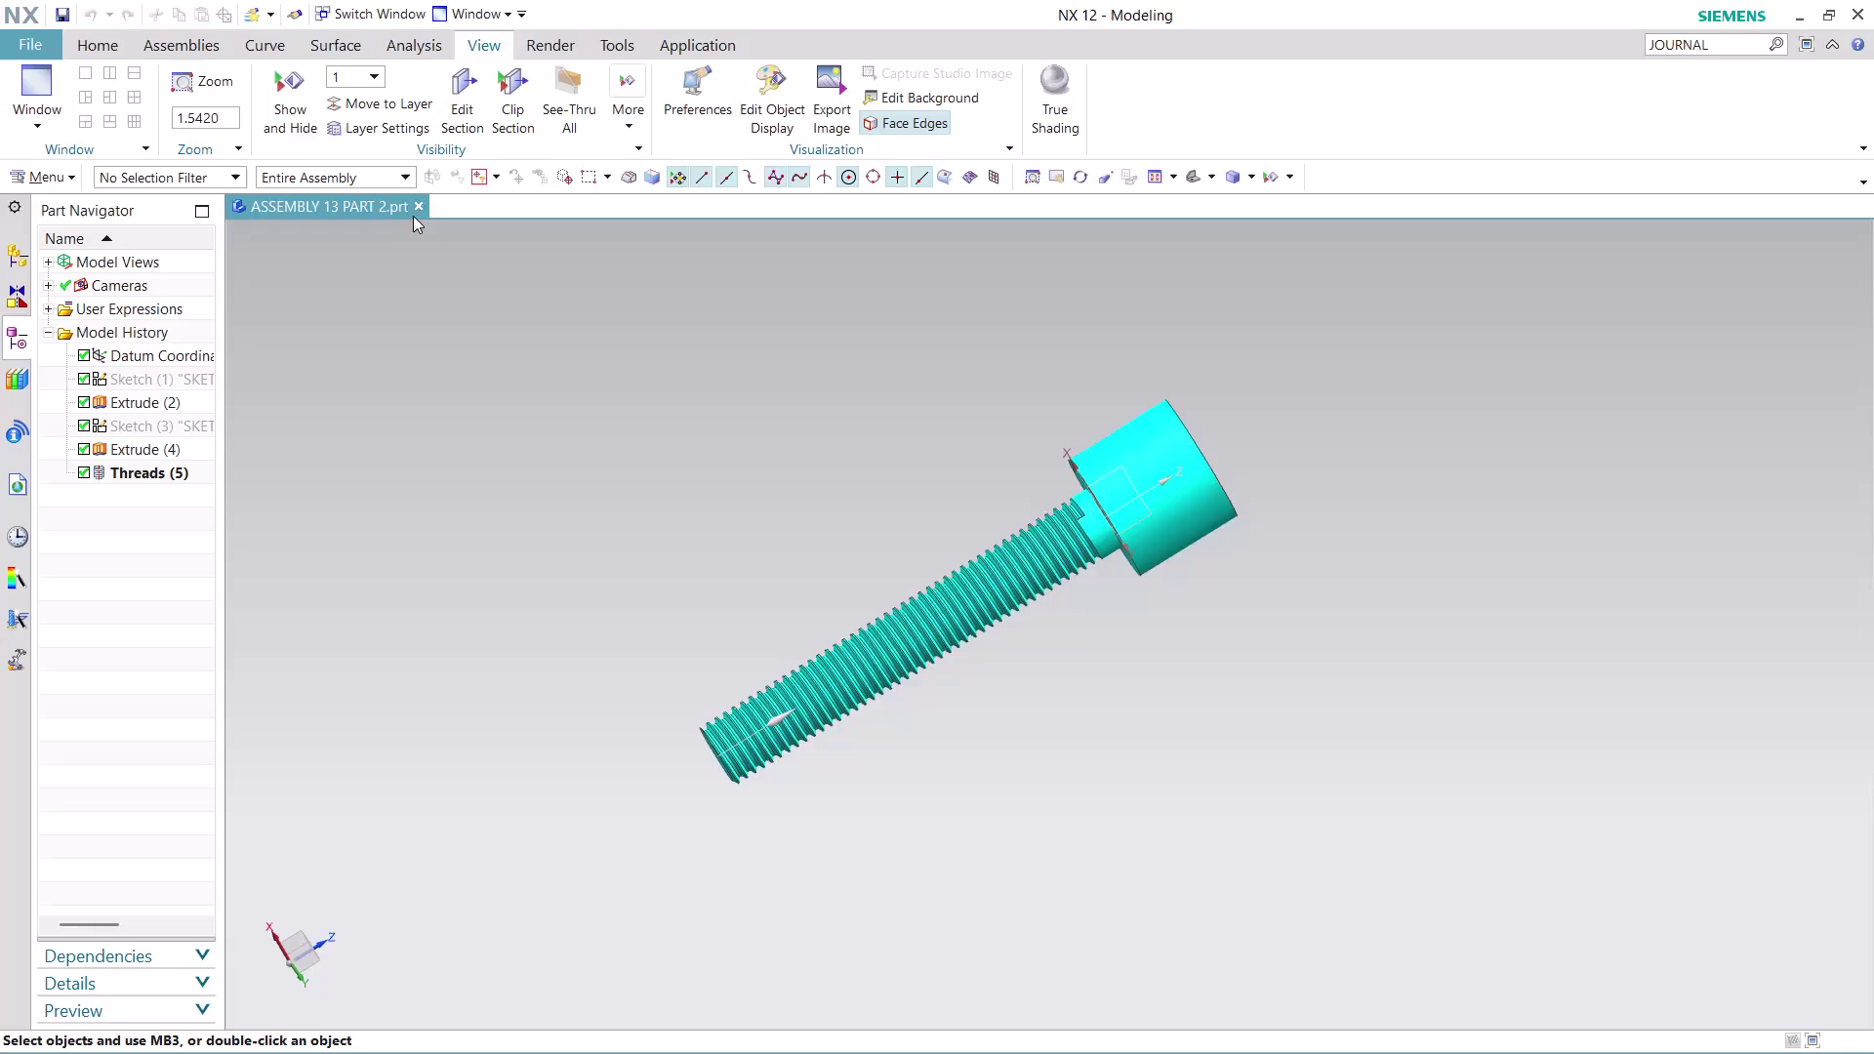
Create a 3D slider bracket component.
Close the ASSEMBLY 13 PART 2 tab and search the Command Finder for JOURNAL commands.
click(418, 212)
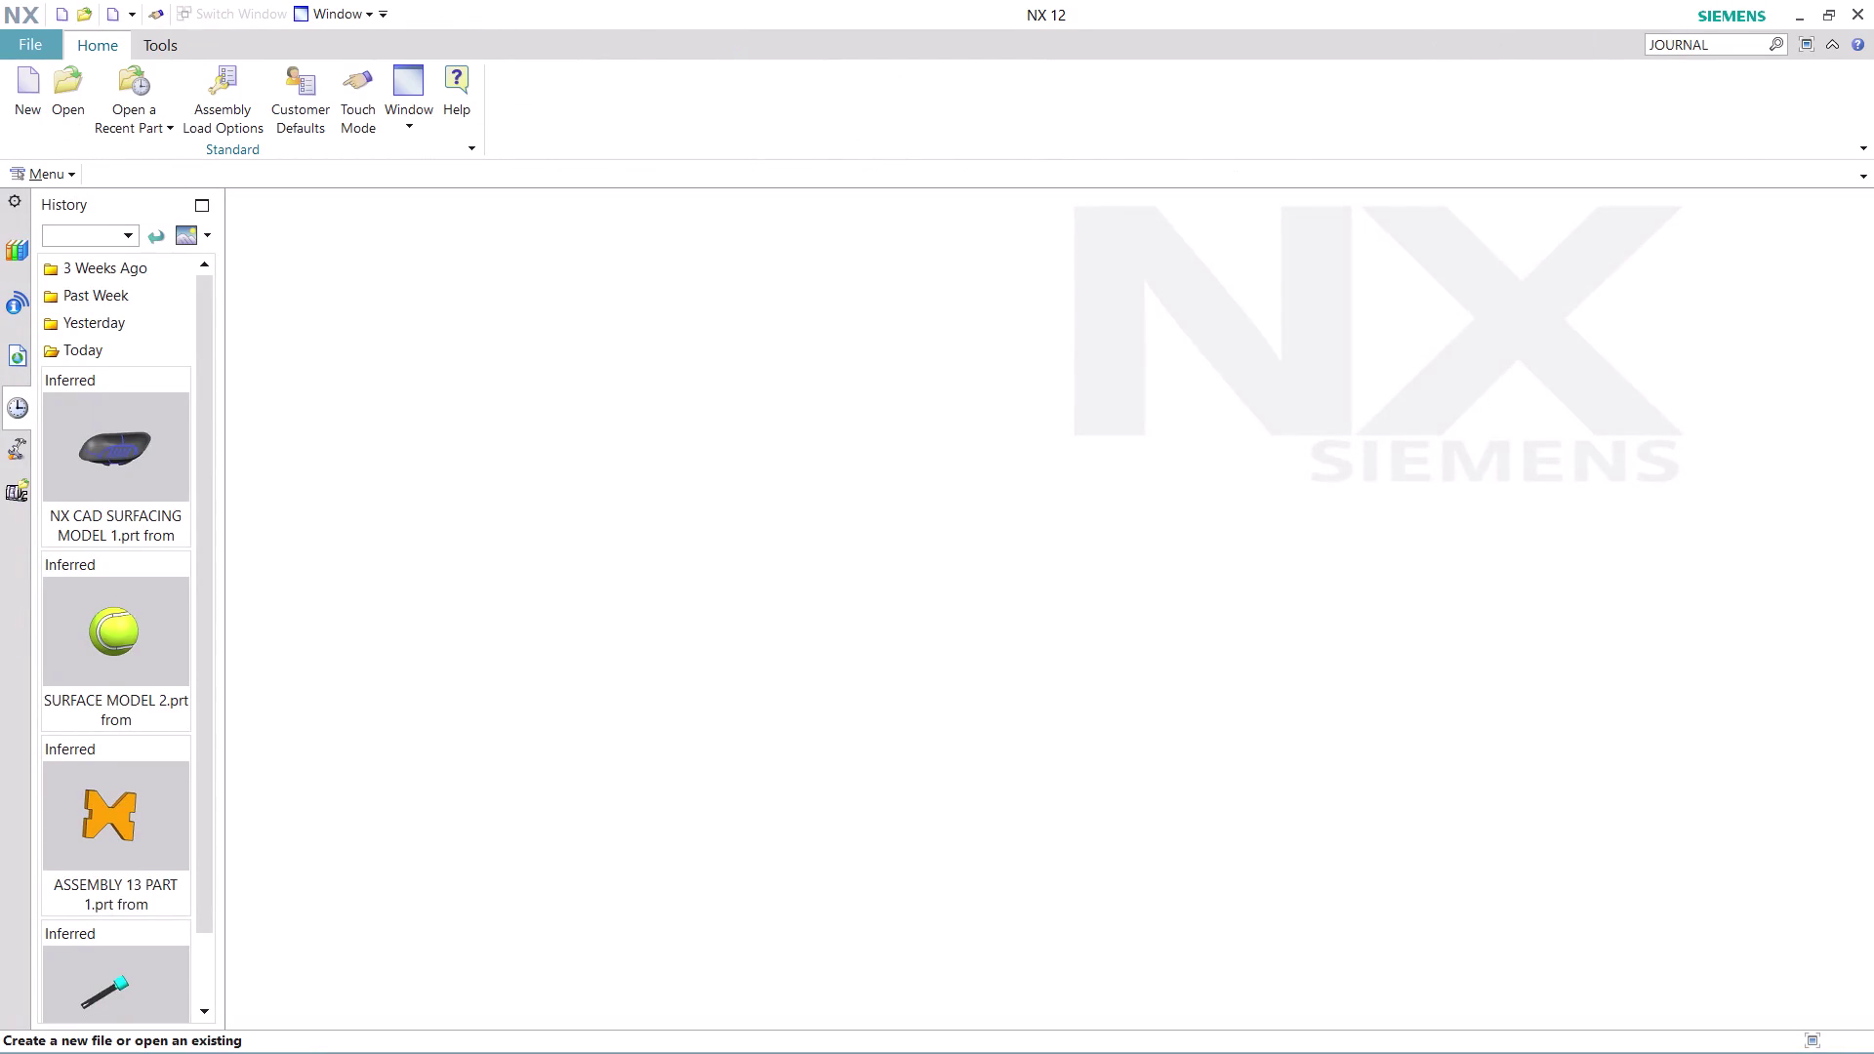
click(1736, 46)
key(Return)
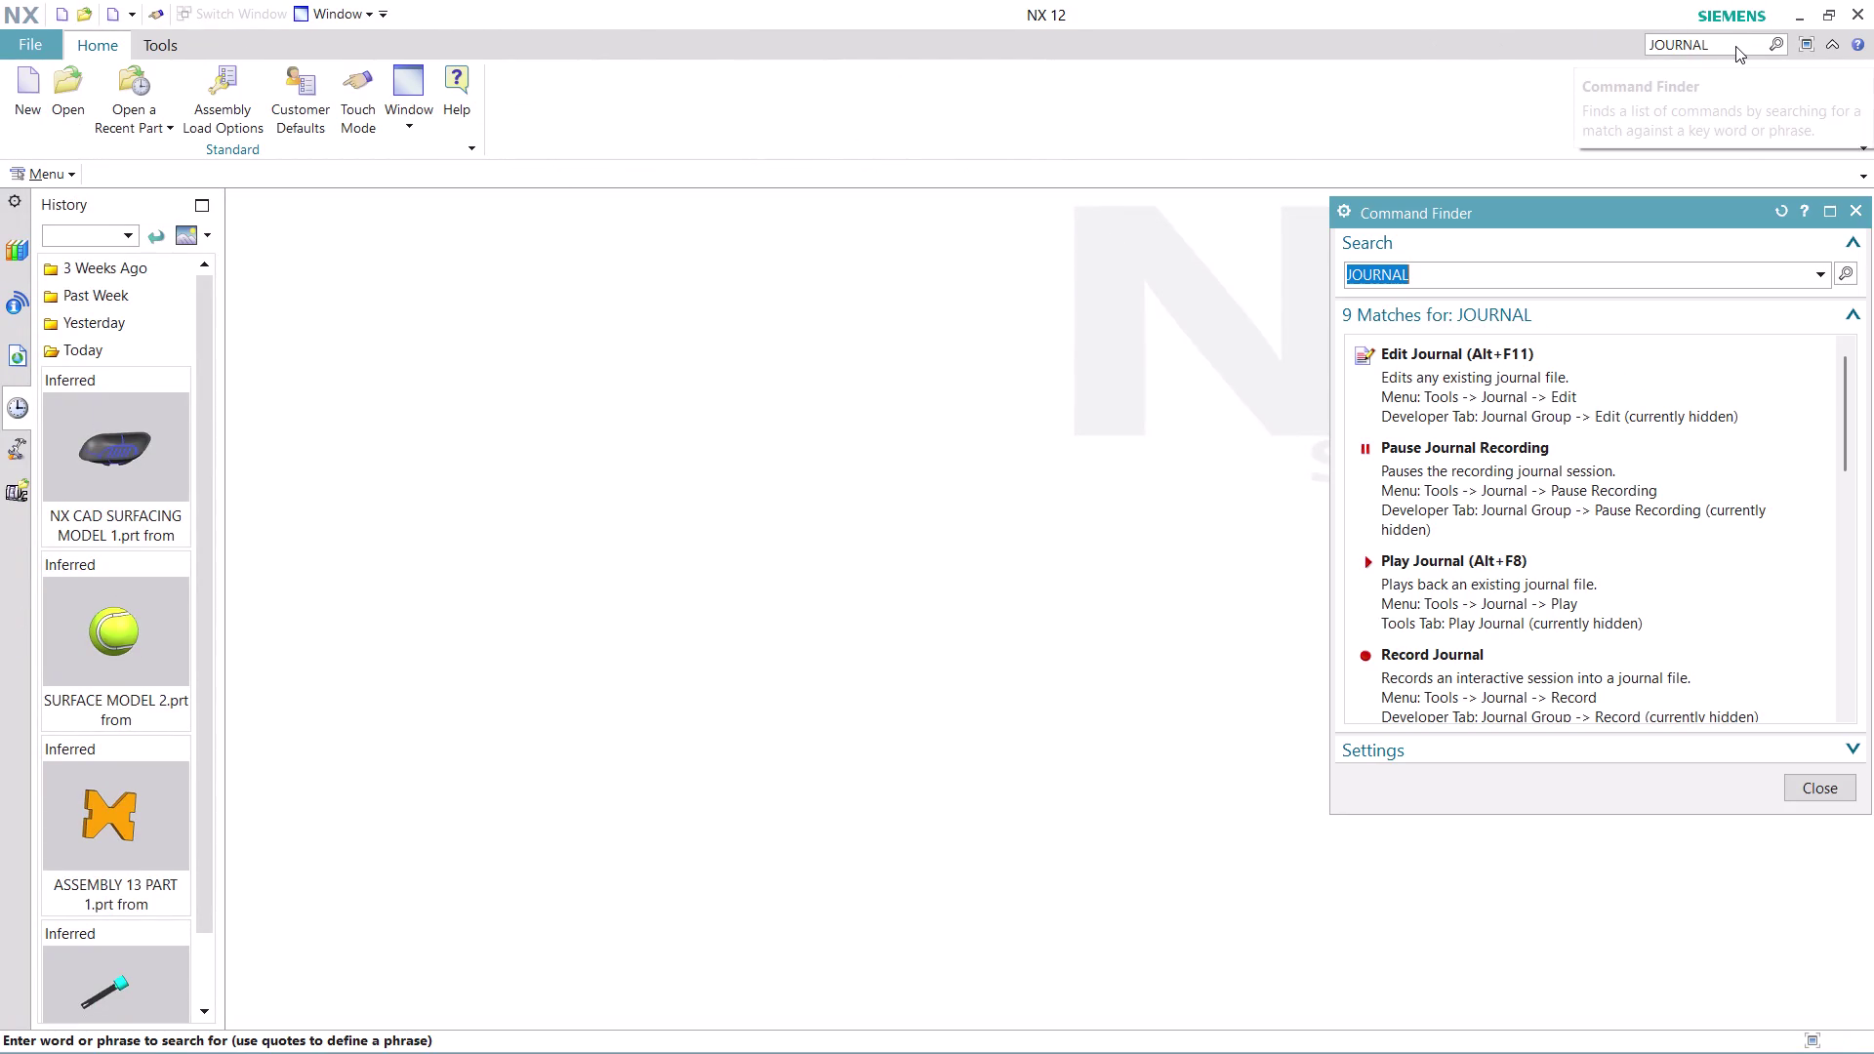
key(ctrl+super+F24)
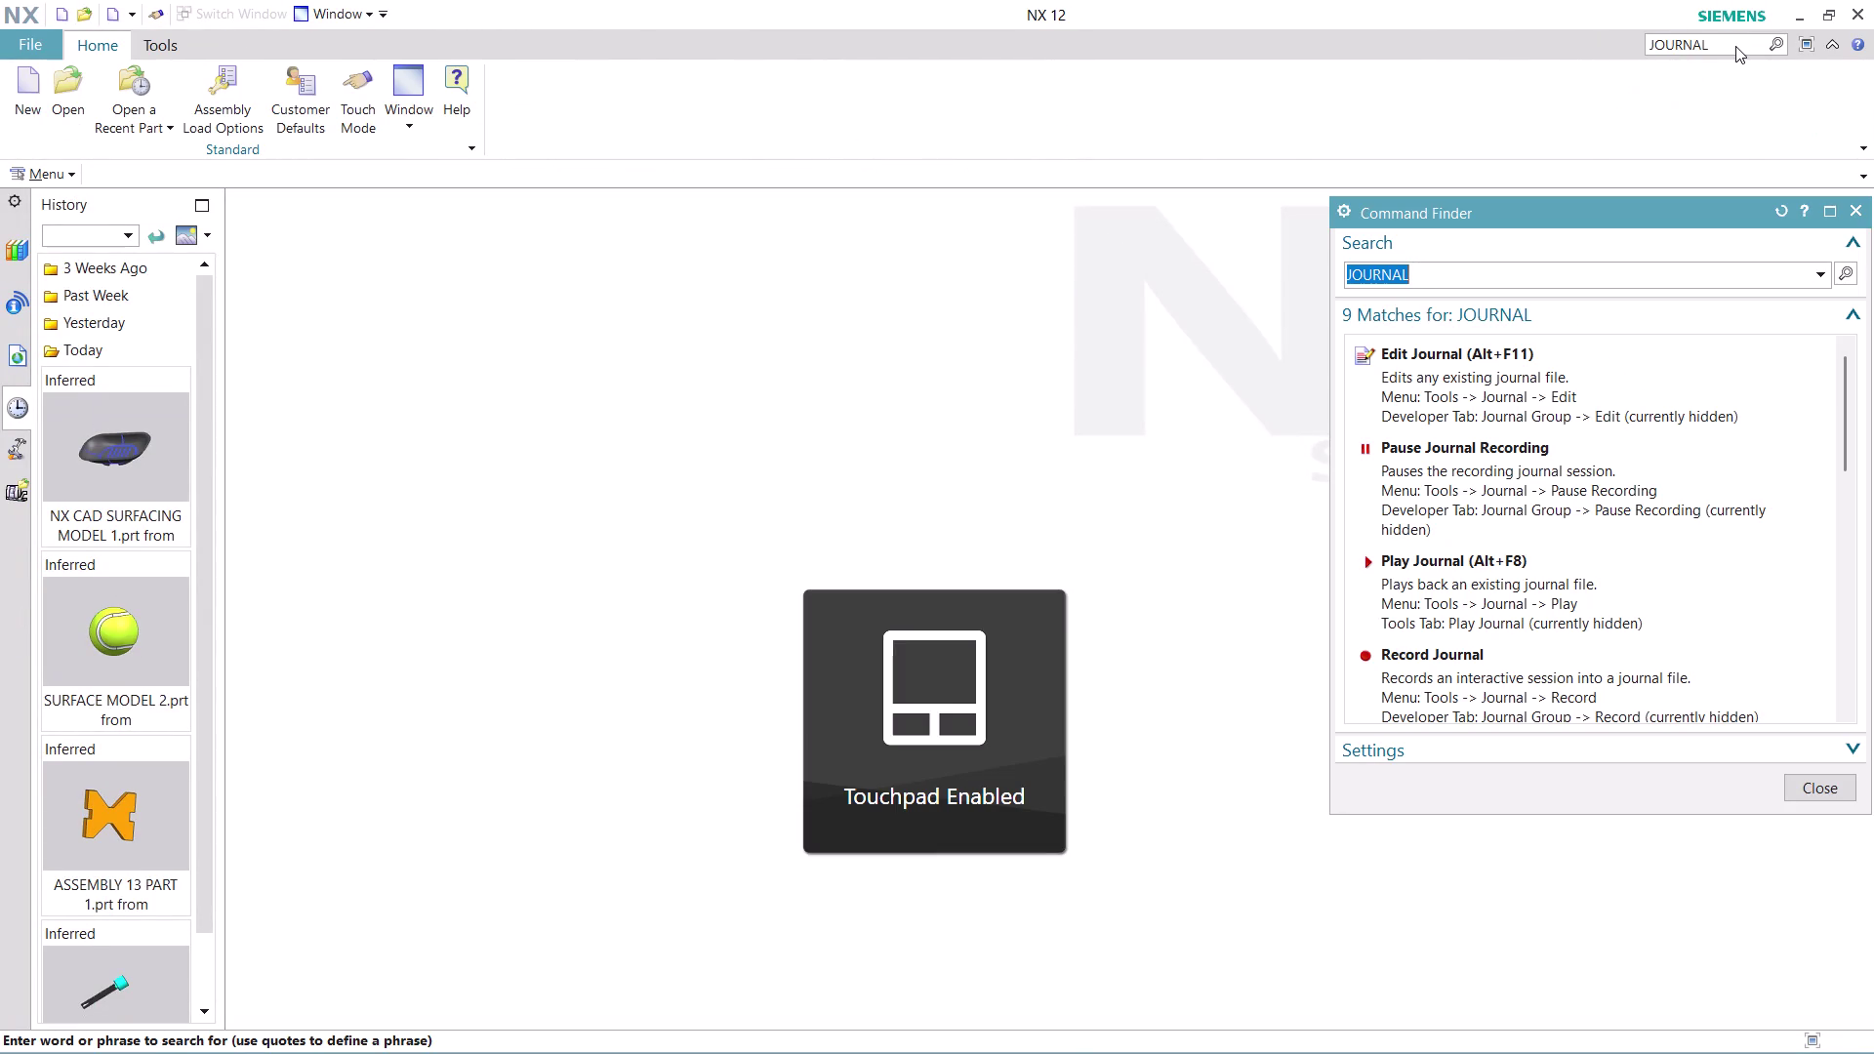
key(ctrl+super+F24)
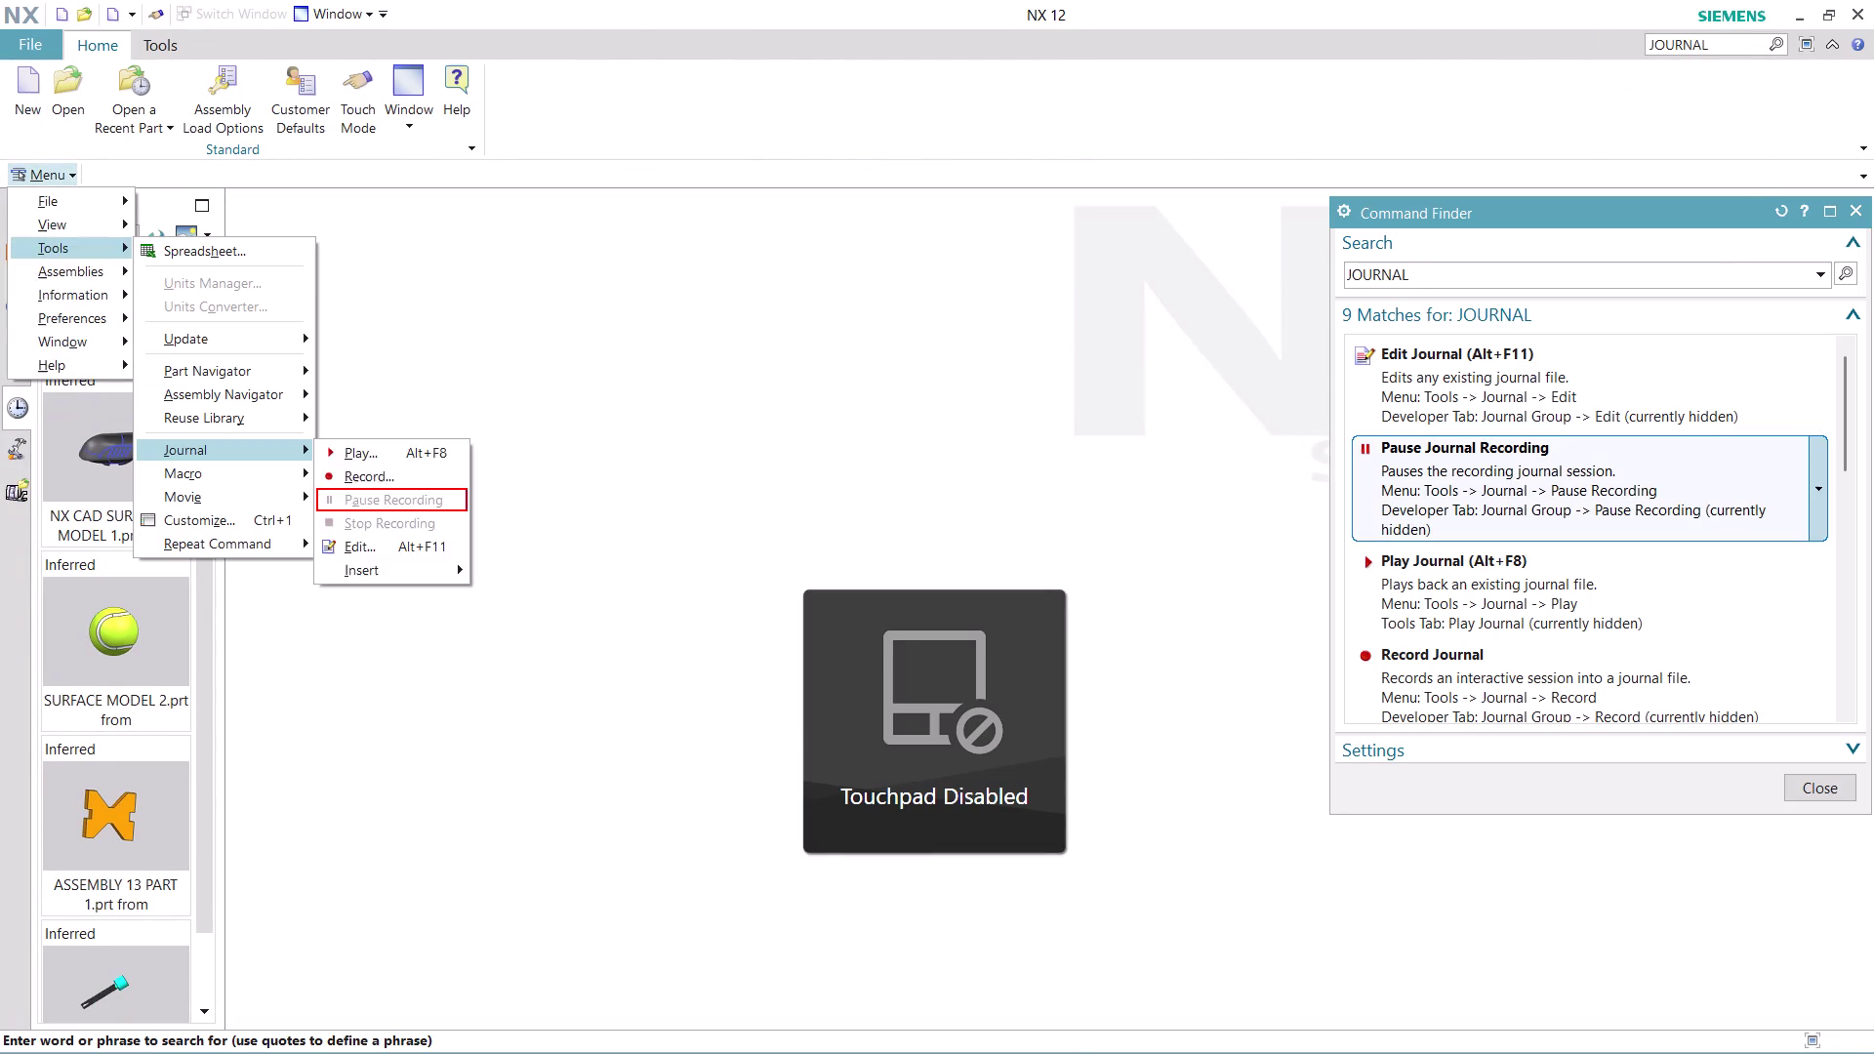
Record a journal named 'ASSEMBLY 13 PART 3' and close the command search results.
click(1483, 666)
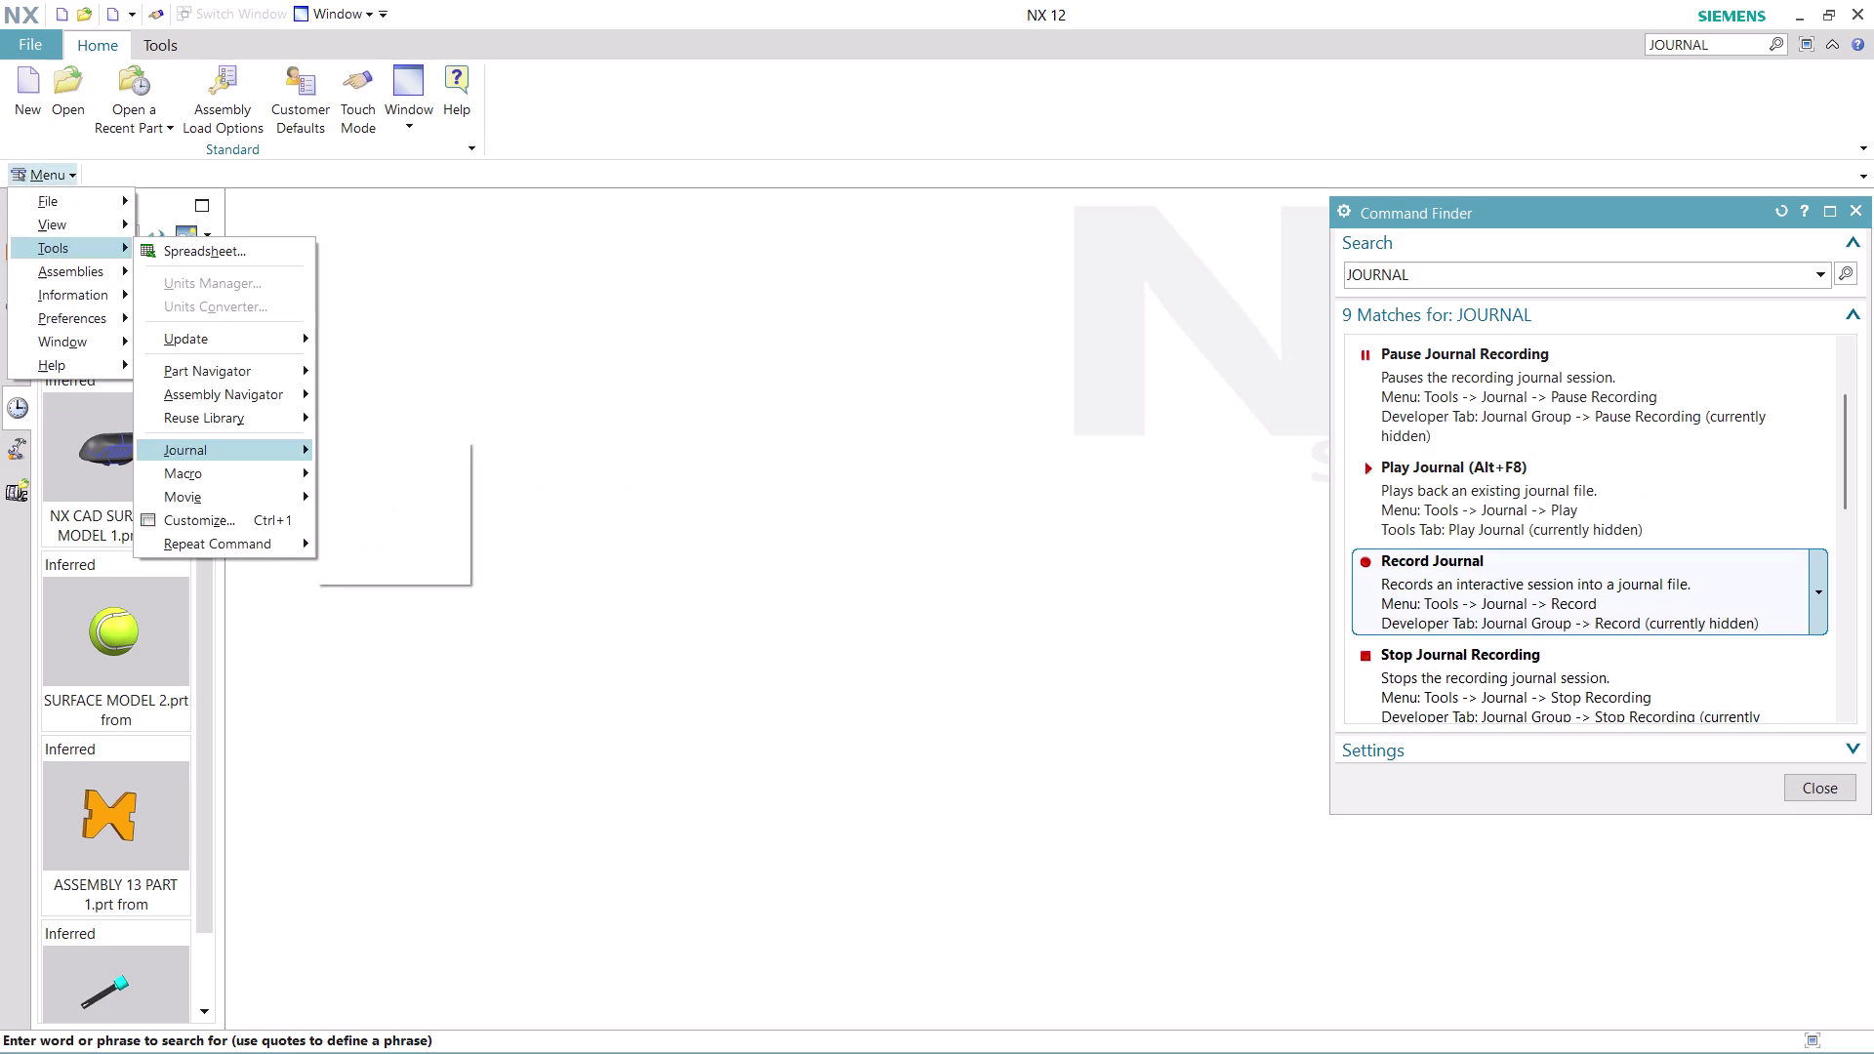
click(1456, 594)
click(1059, 628)
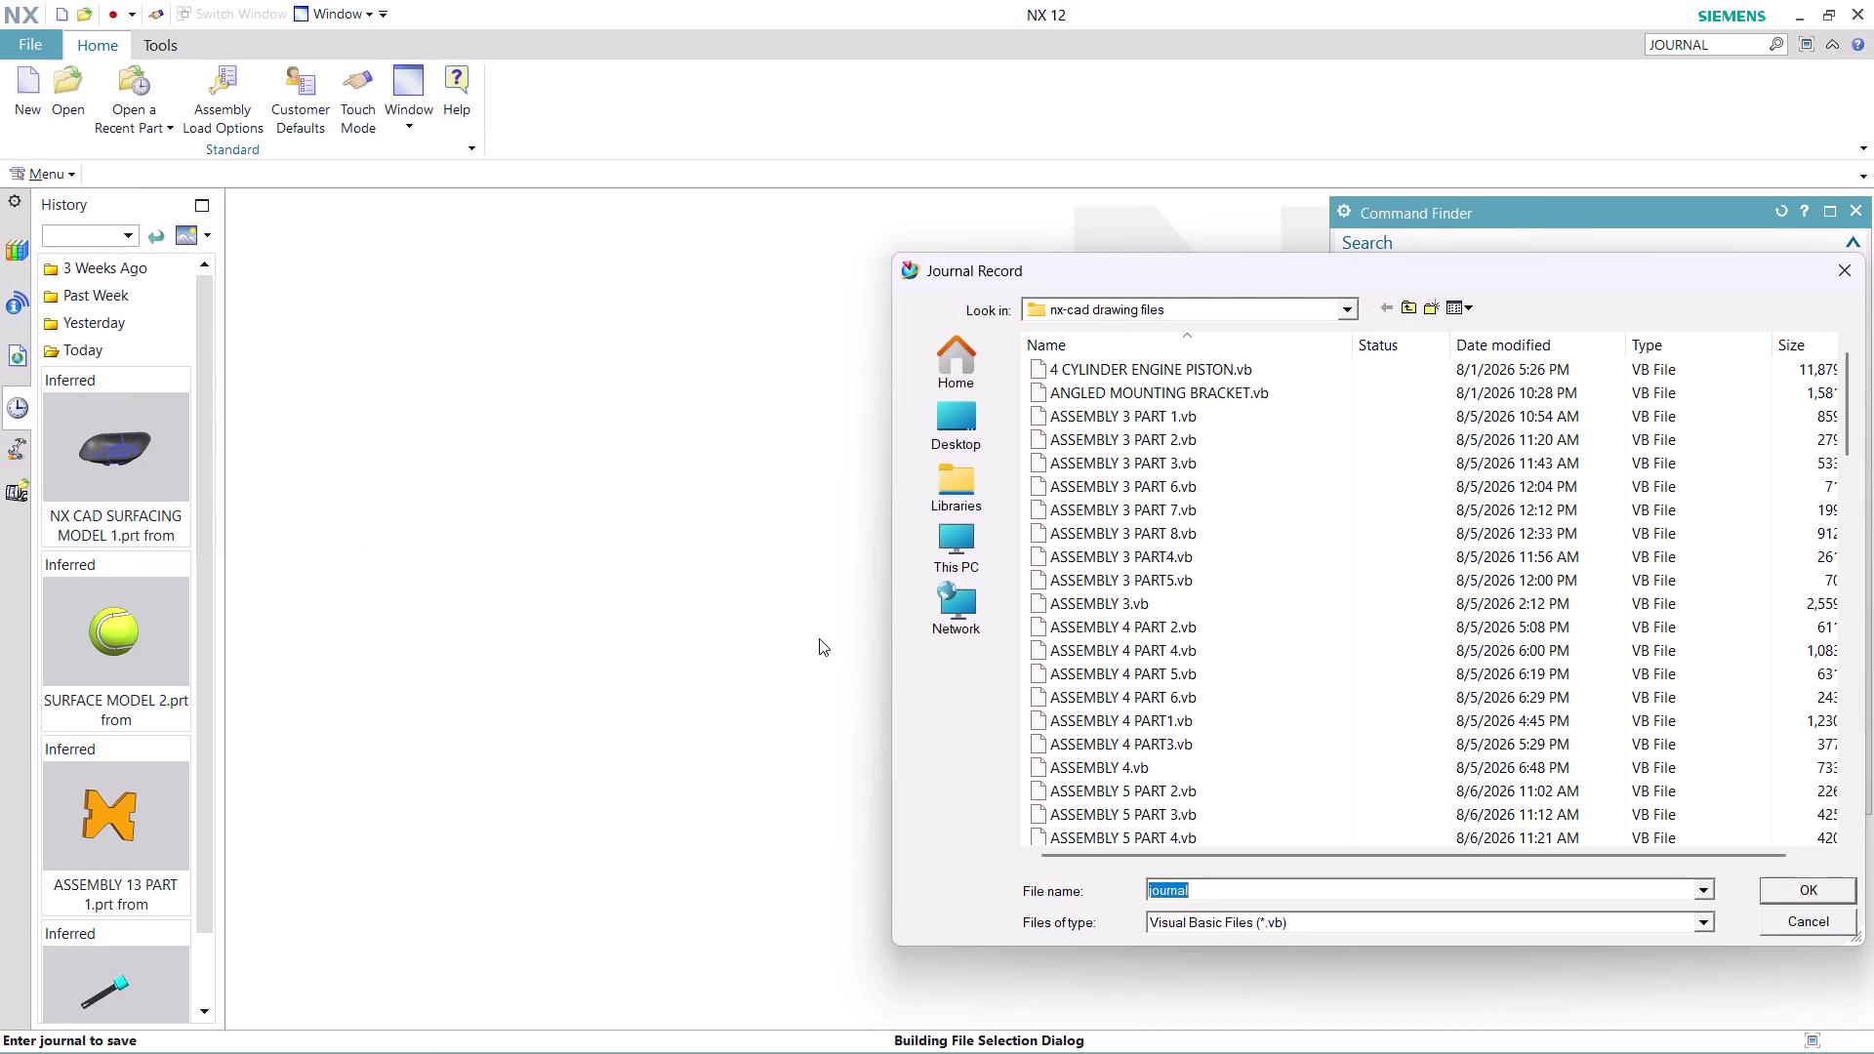
text(AS)
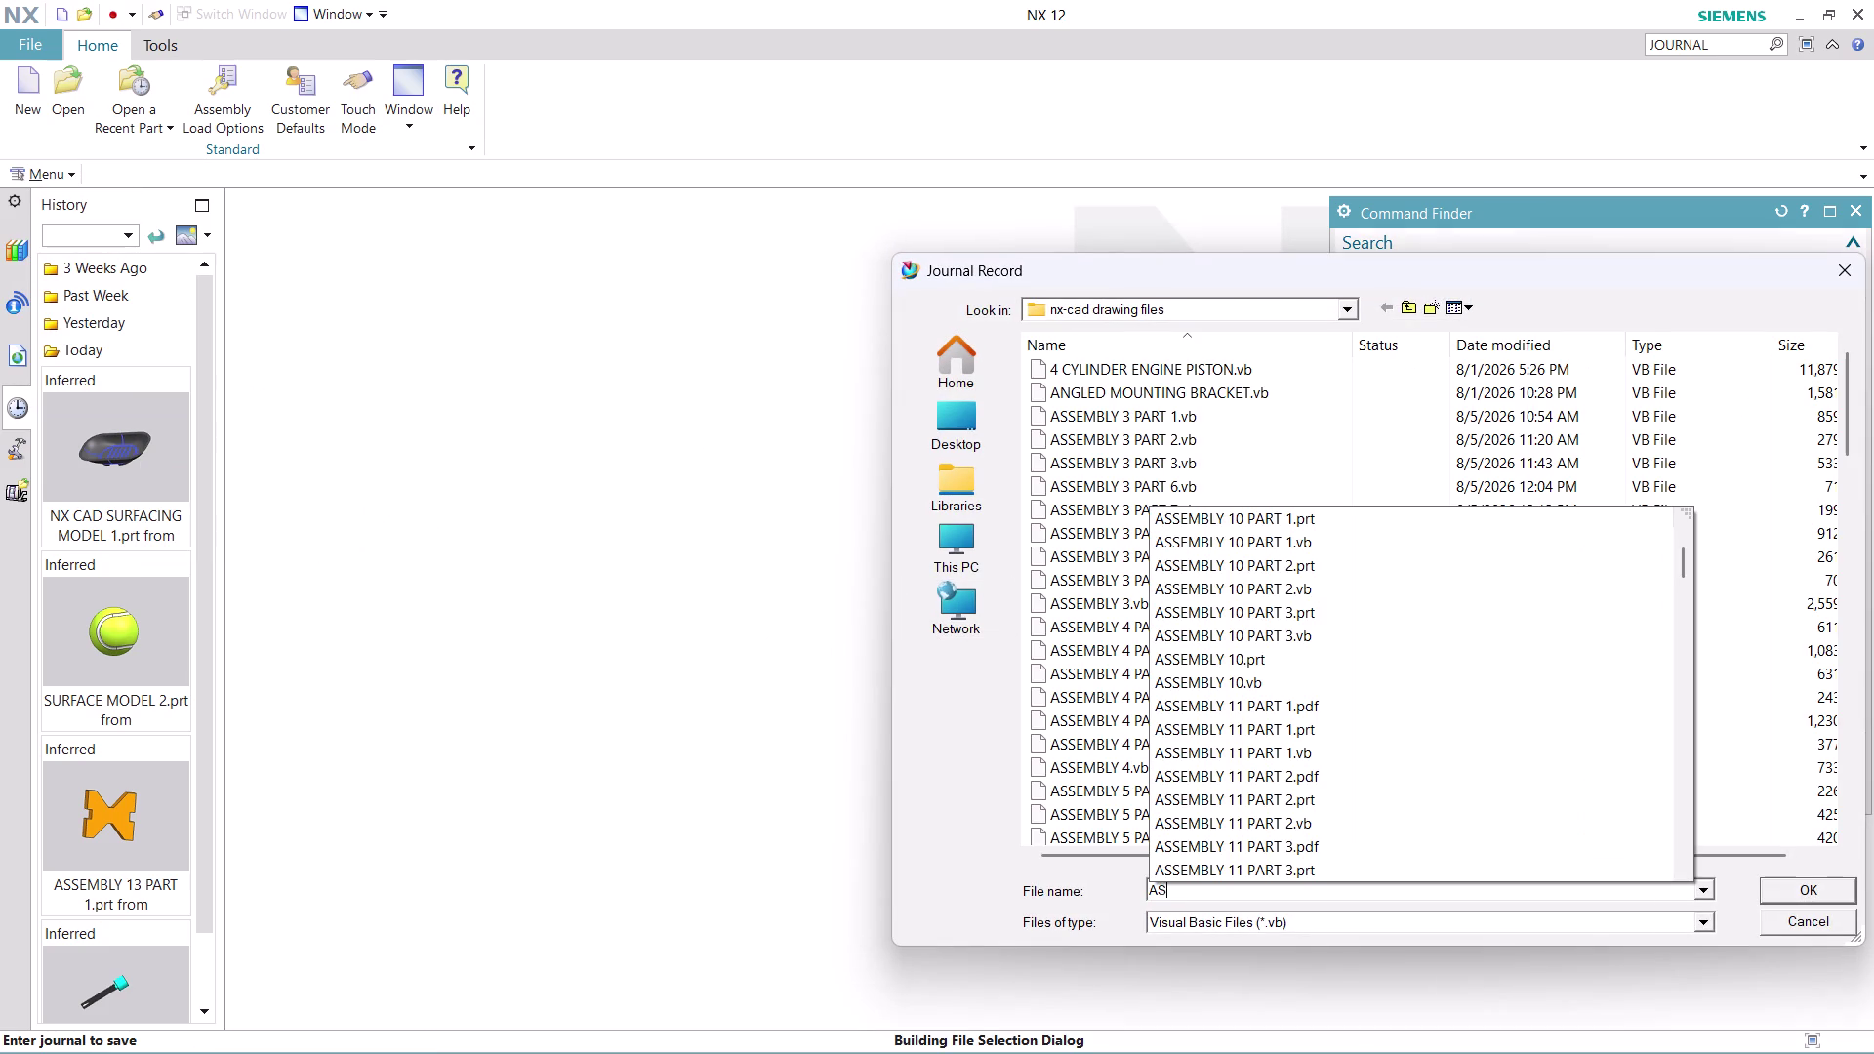
text(S)
text(EMB)
text(LY)
key(space)
text(1)
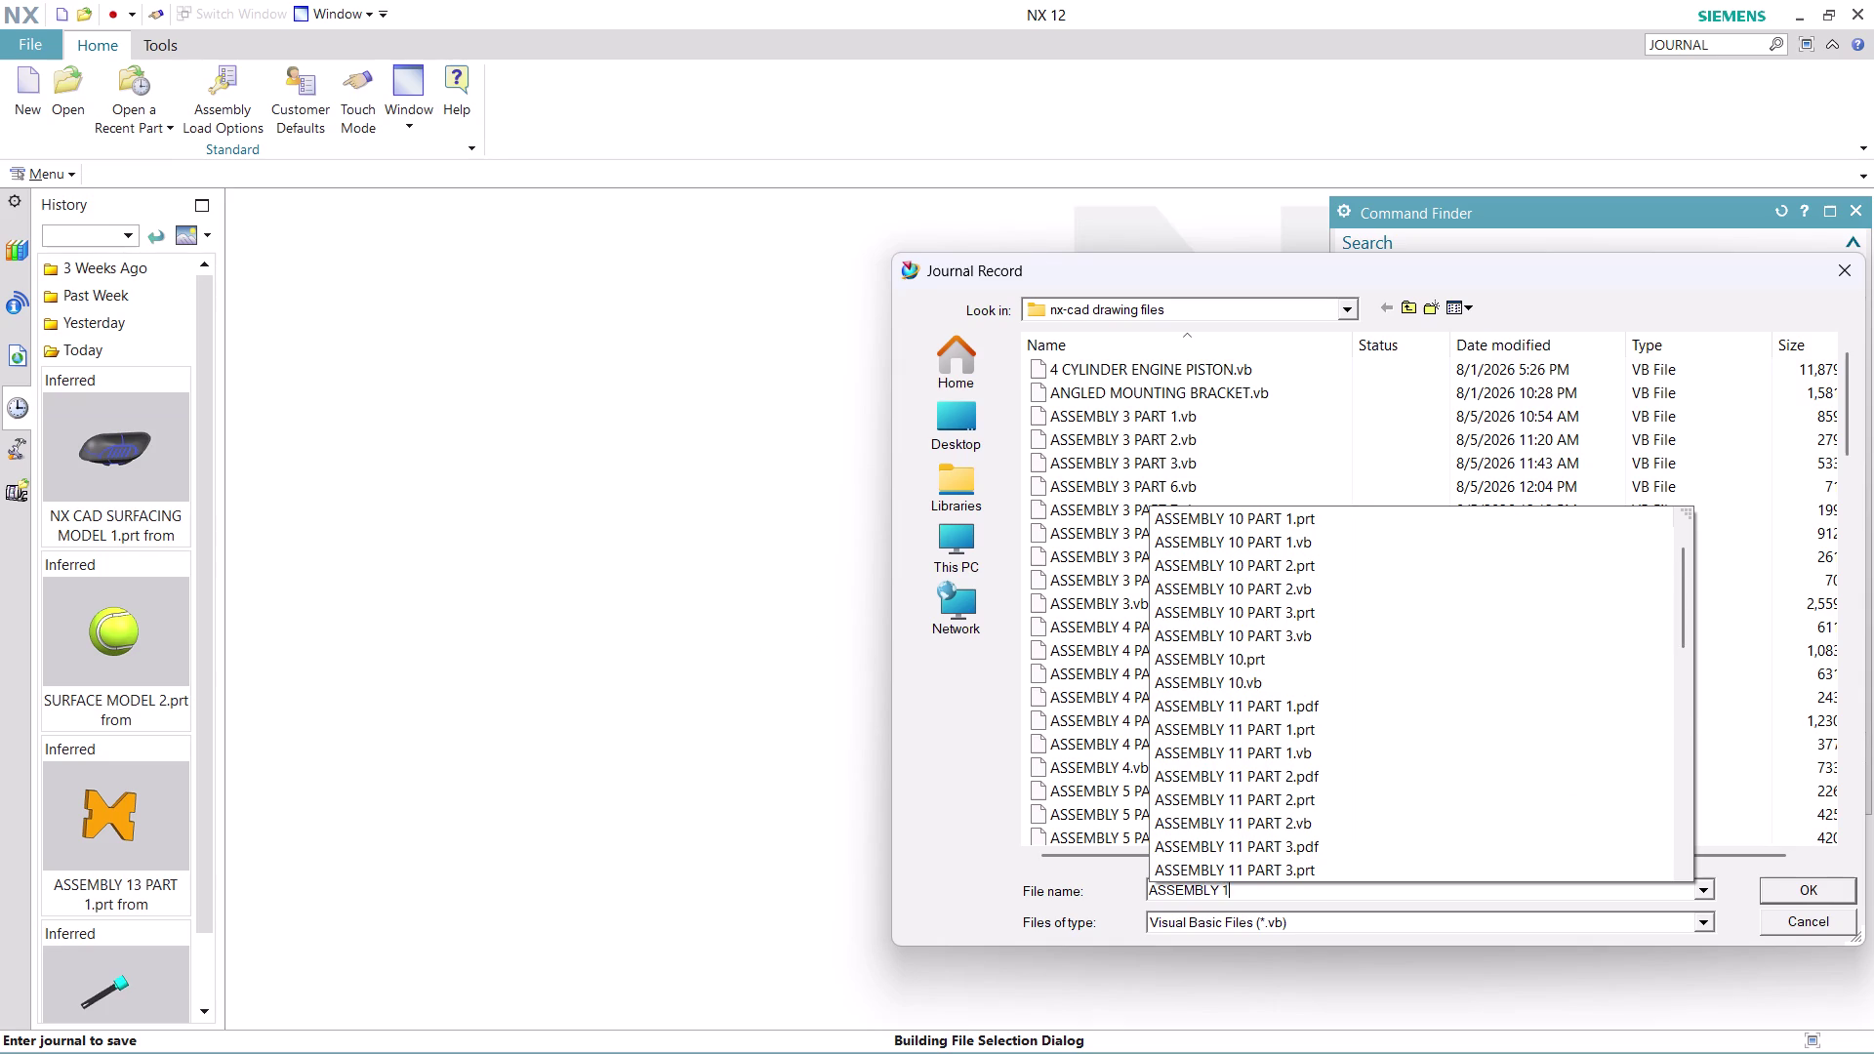
text(3)
key(space)
text(P)
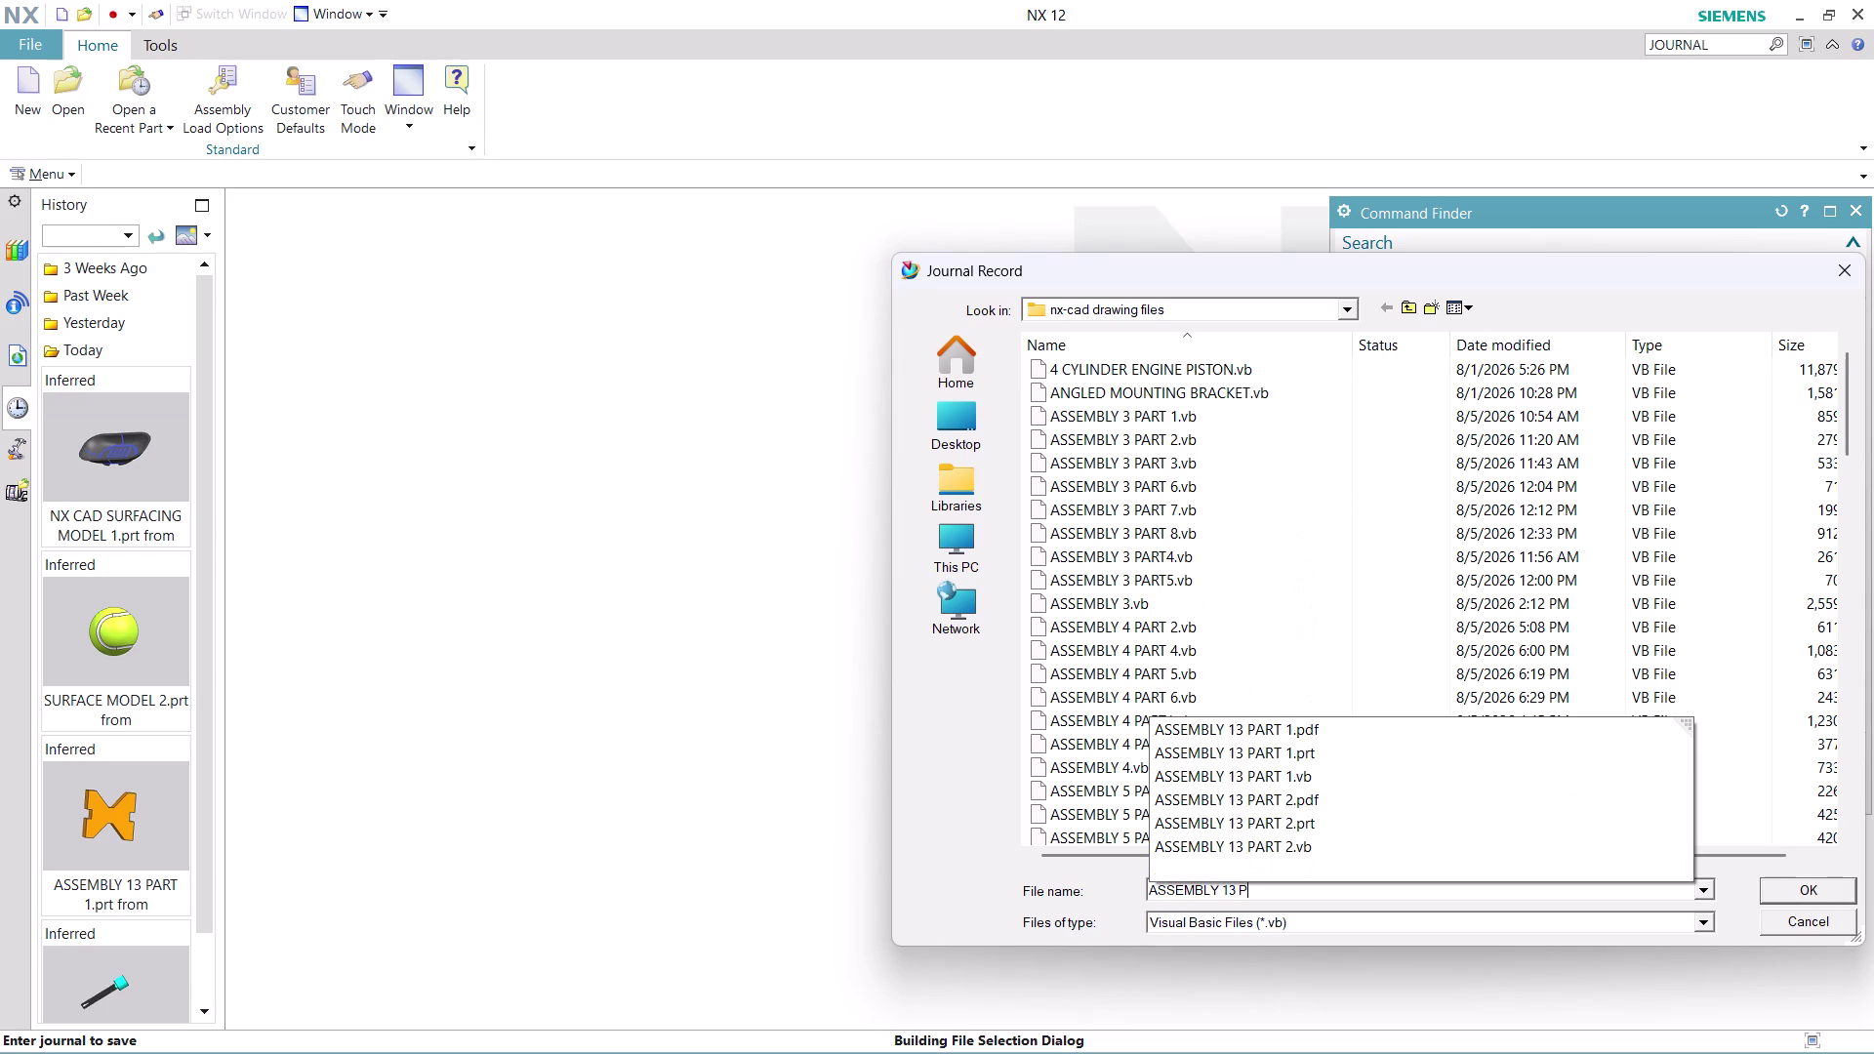
text(ART)
key(space)
key(3)
key(Return)
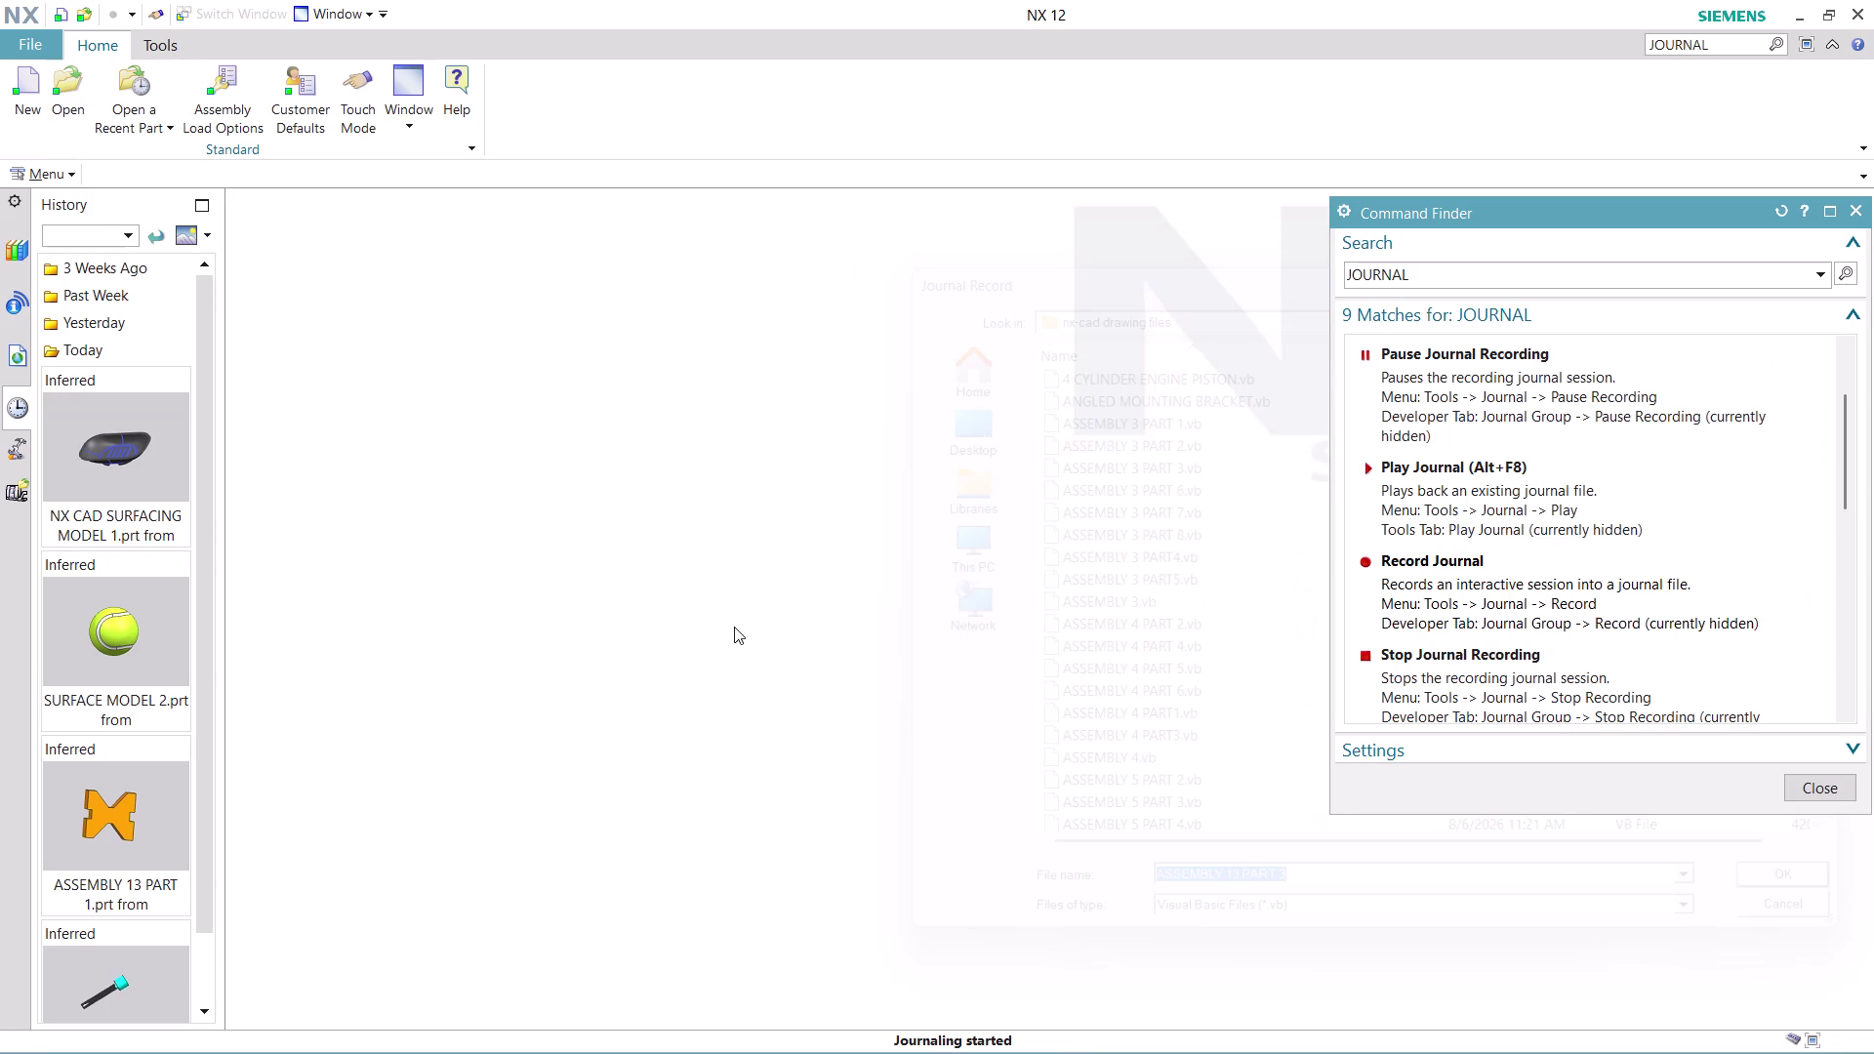
click(1817, 790)
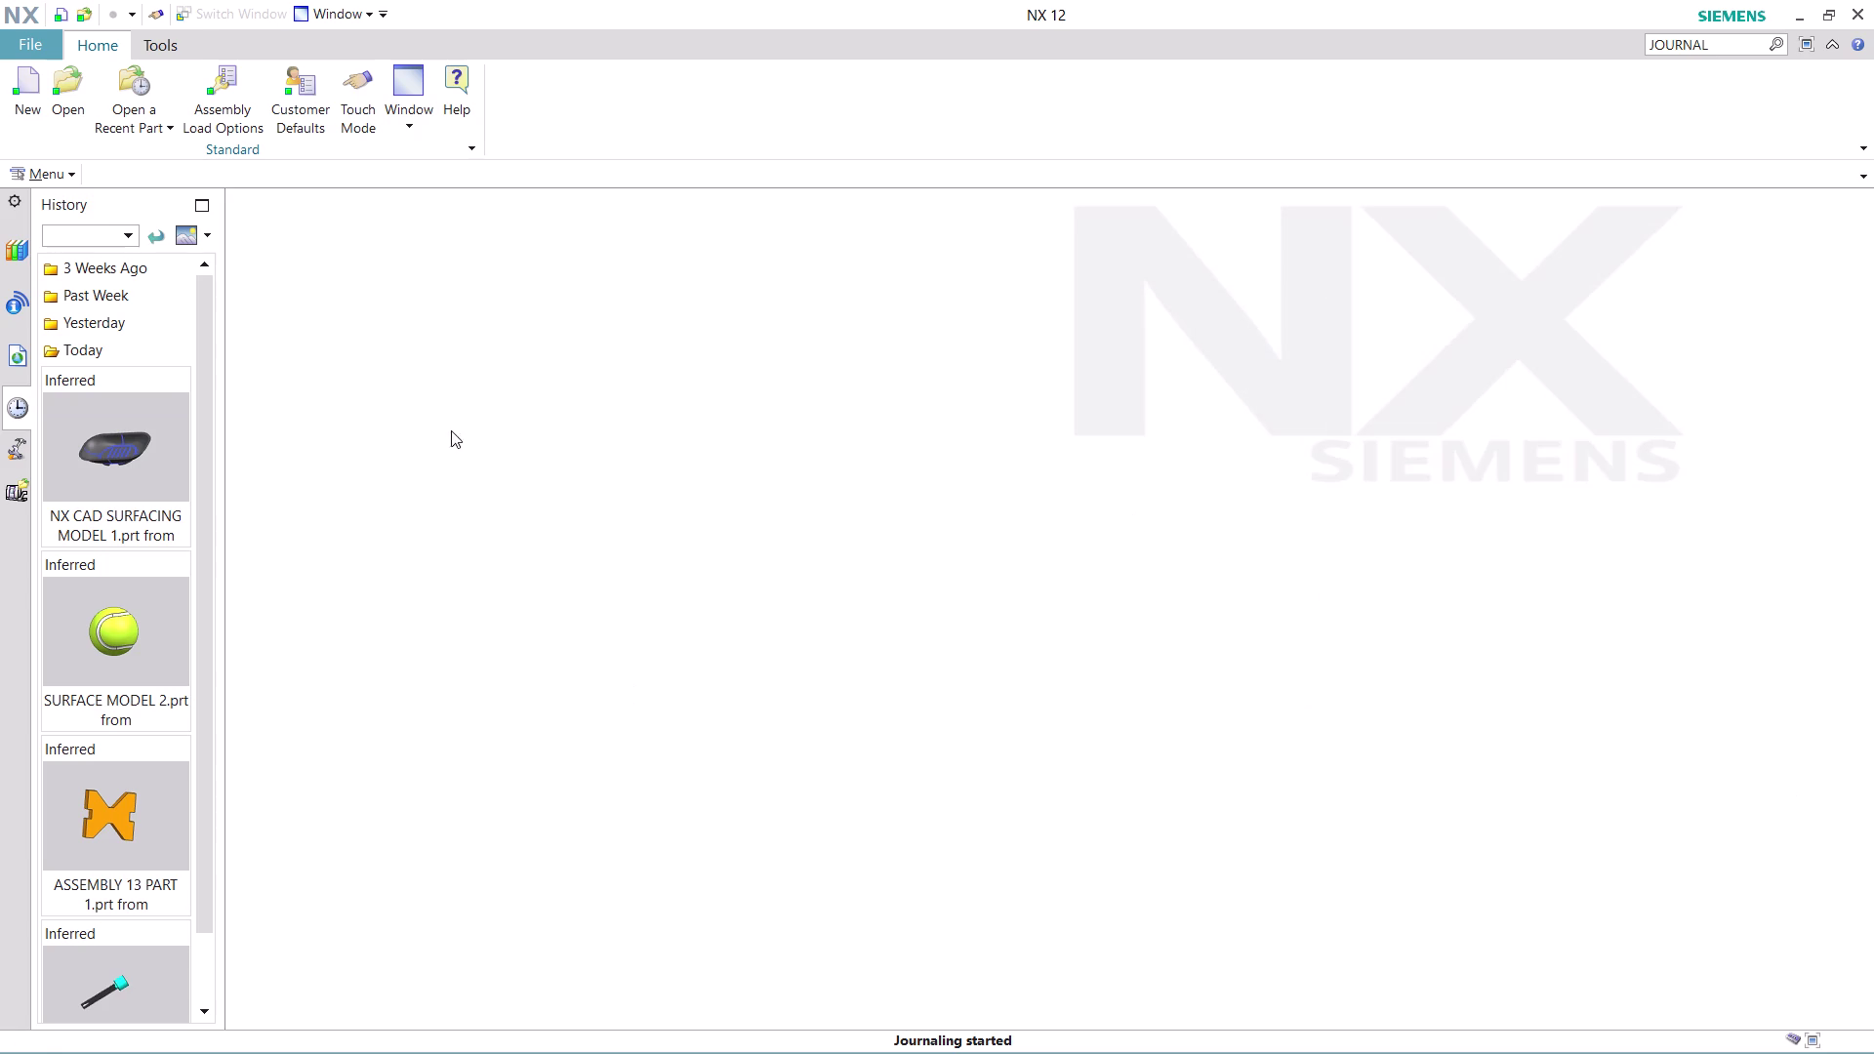
Create the new part model8.prt from the millimetre Model template.
click(12, 101)
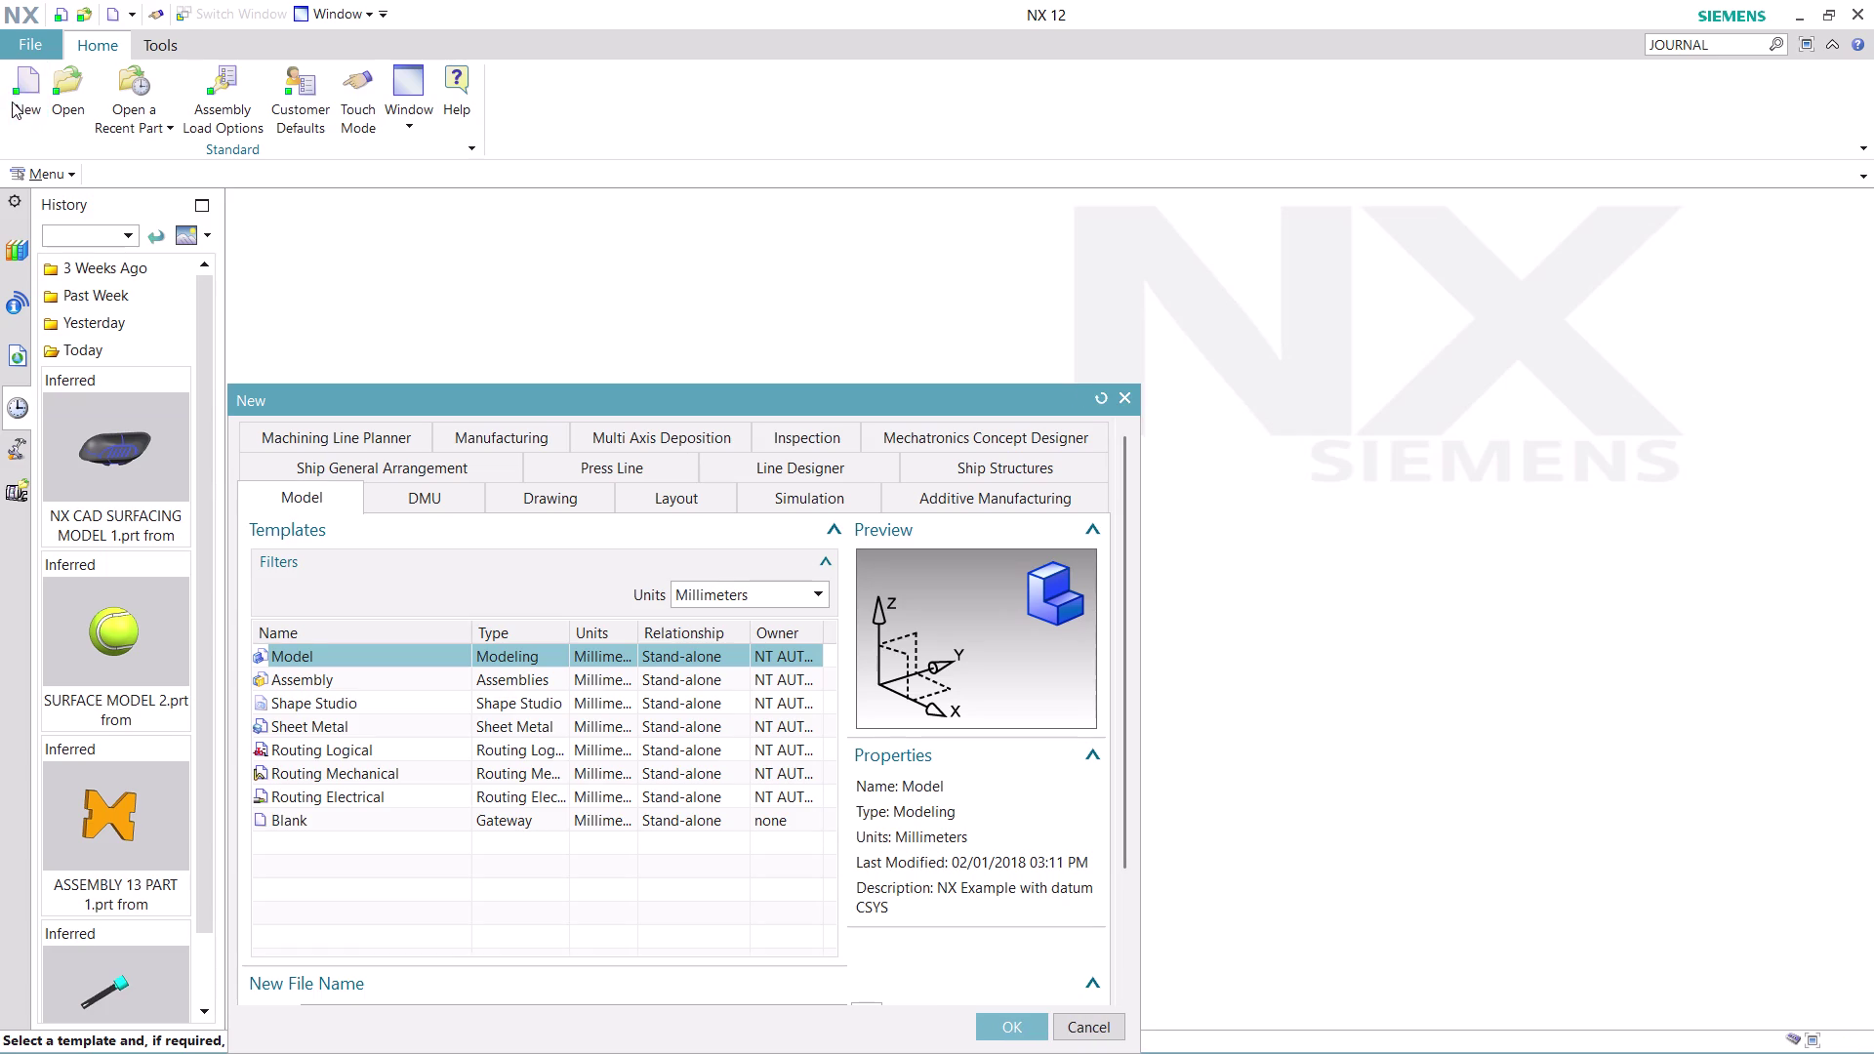
click(993, 1021)
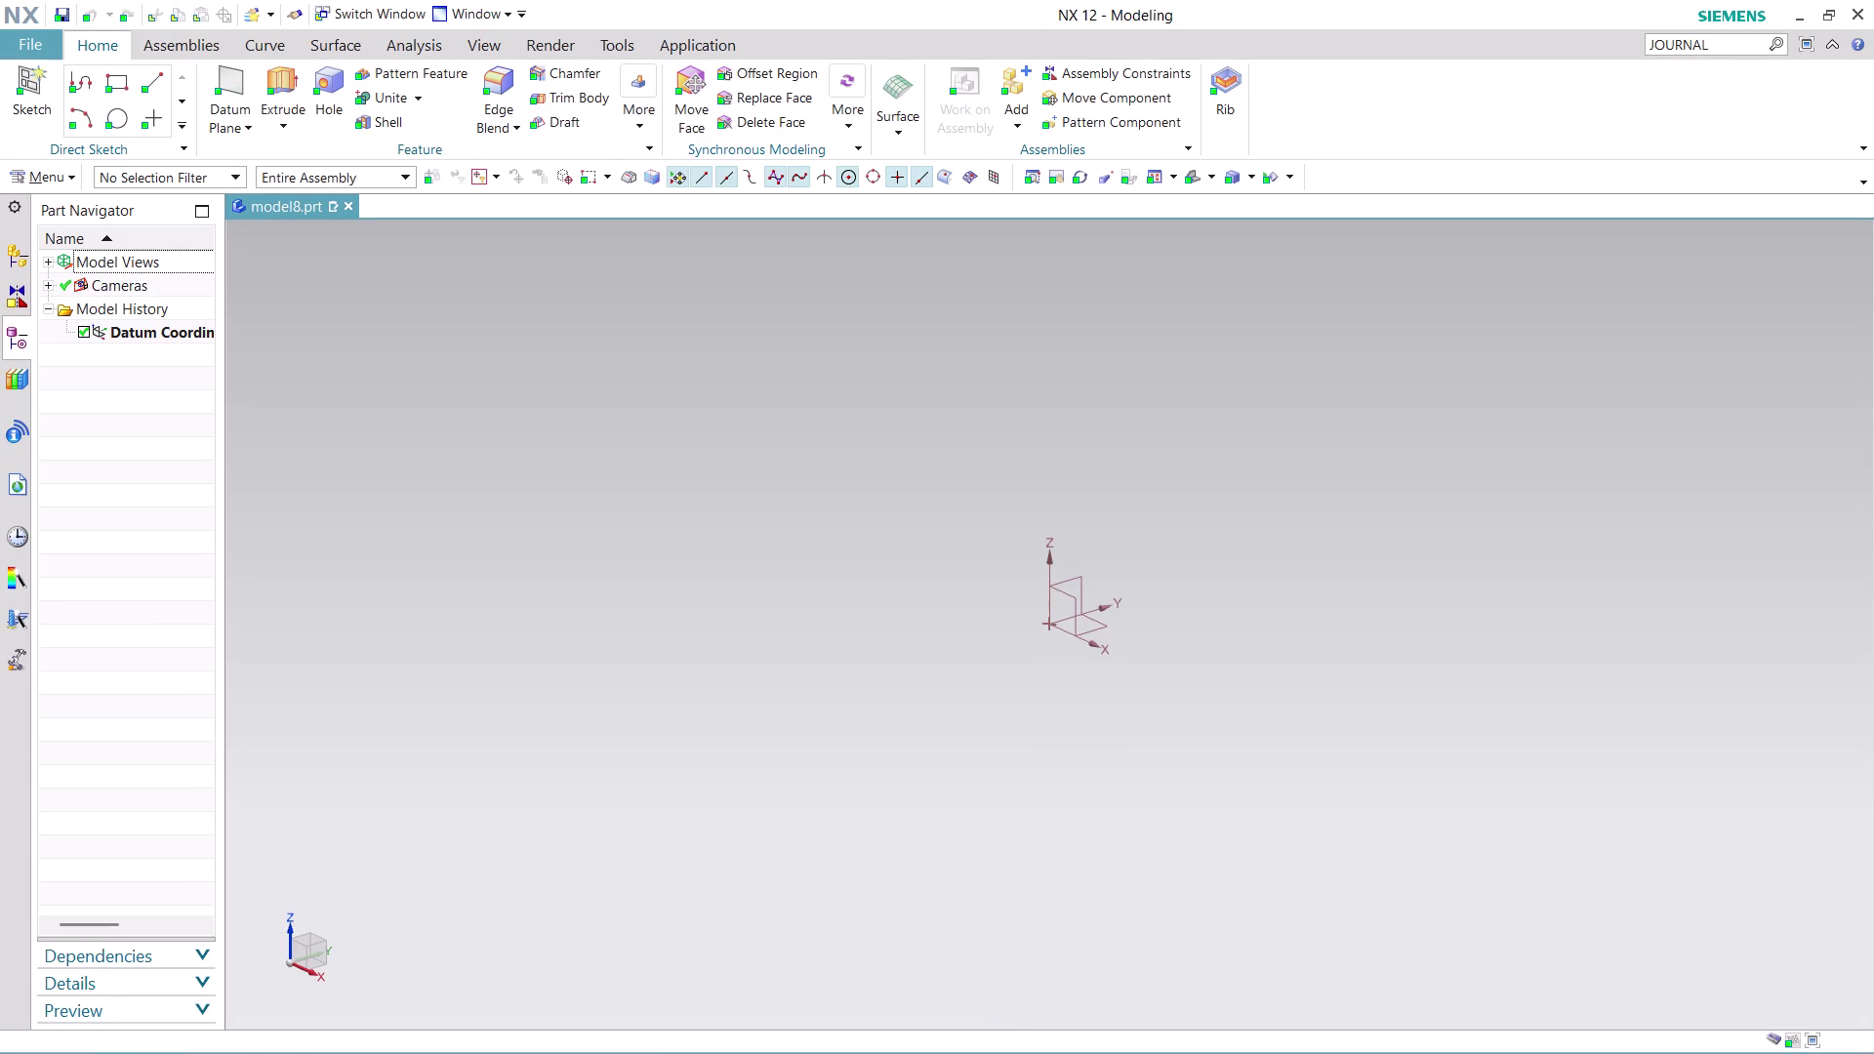
click(41, 182)
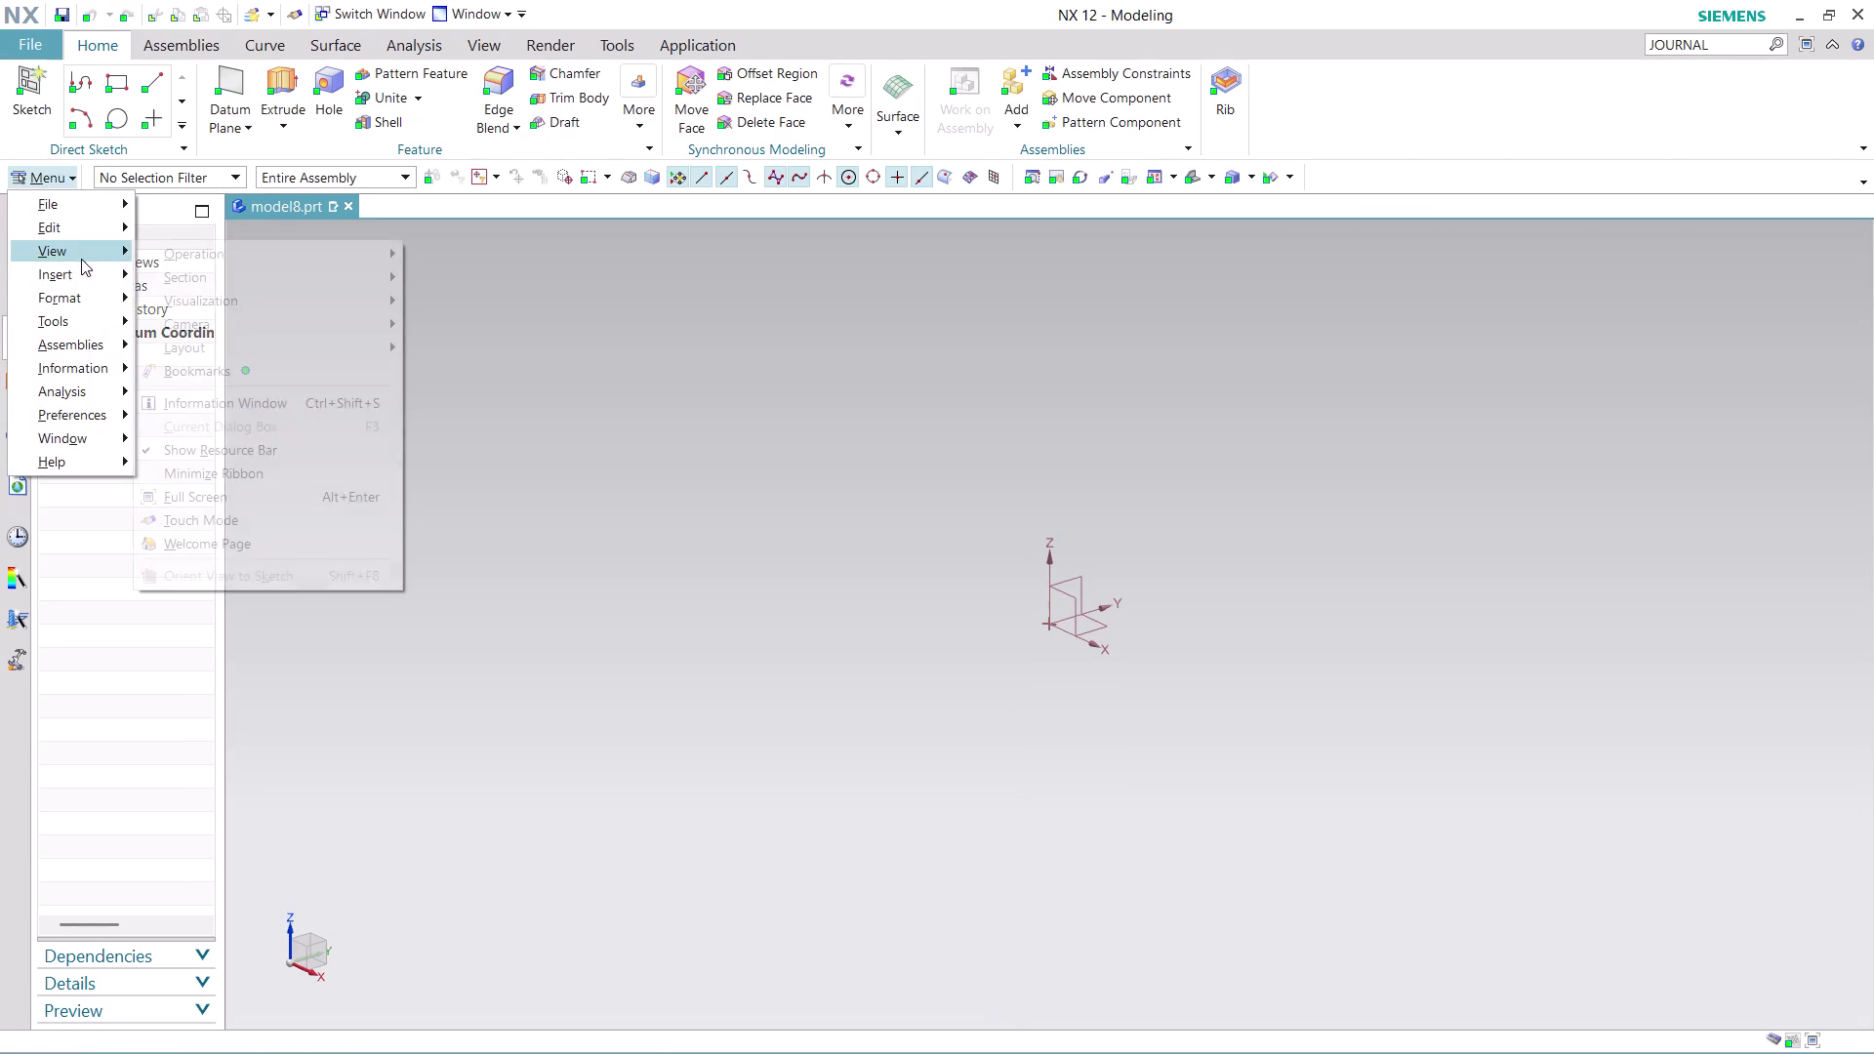
Insert a sketch on the XY datum plane with a horizontal reference and origin at 0,0,0.
click(233, 302)
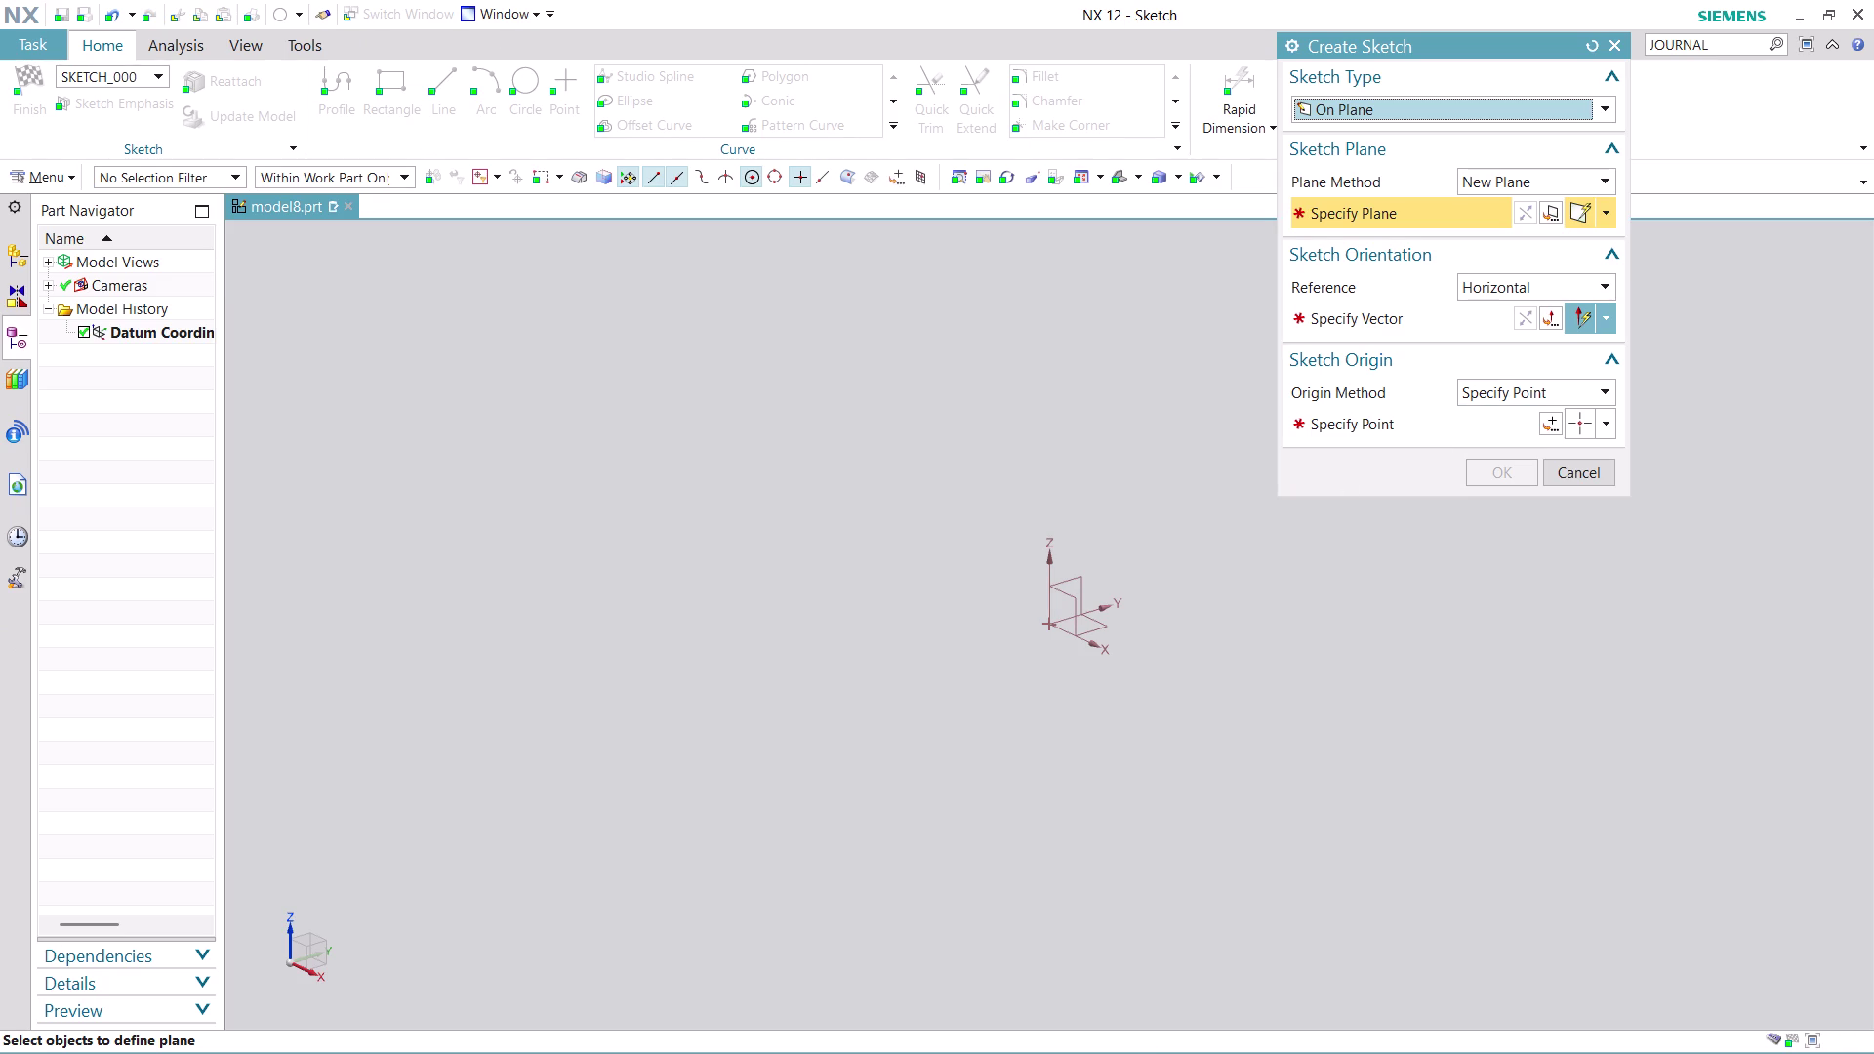
click(1090, 623)
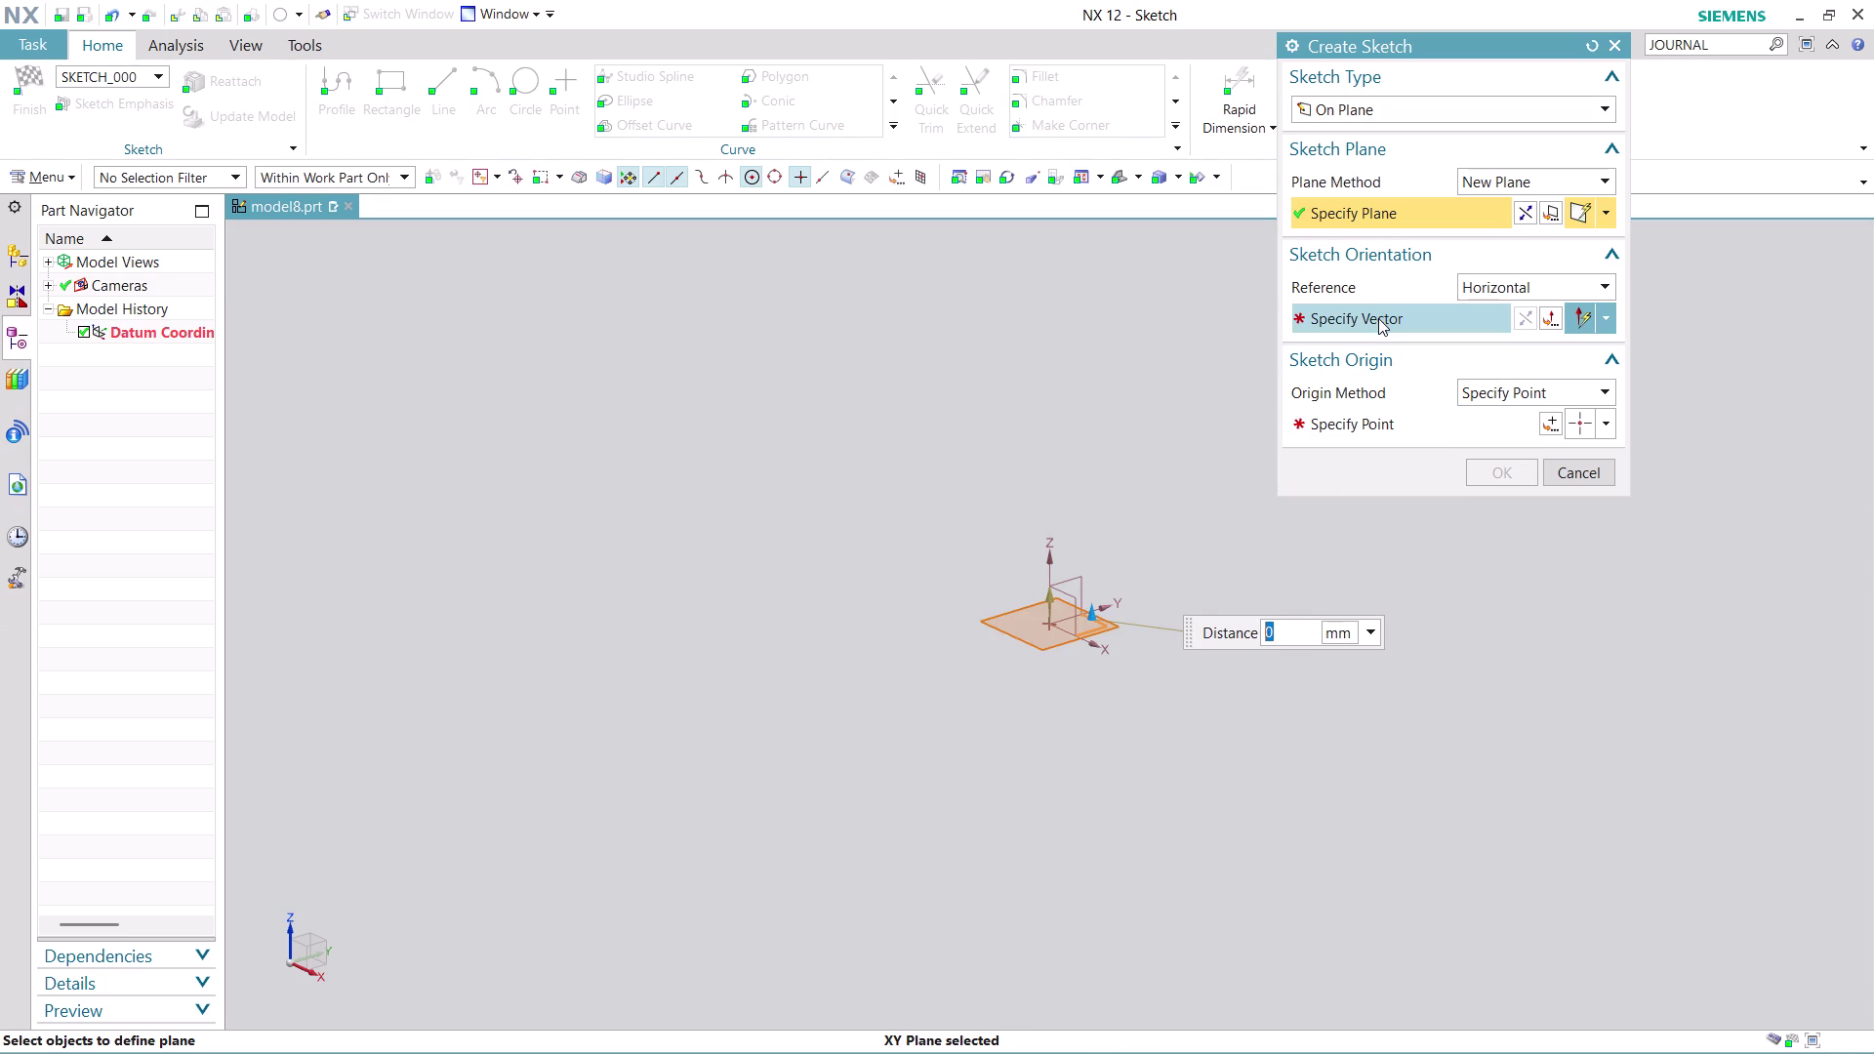
click(1378, 318)
click(1075, 612)
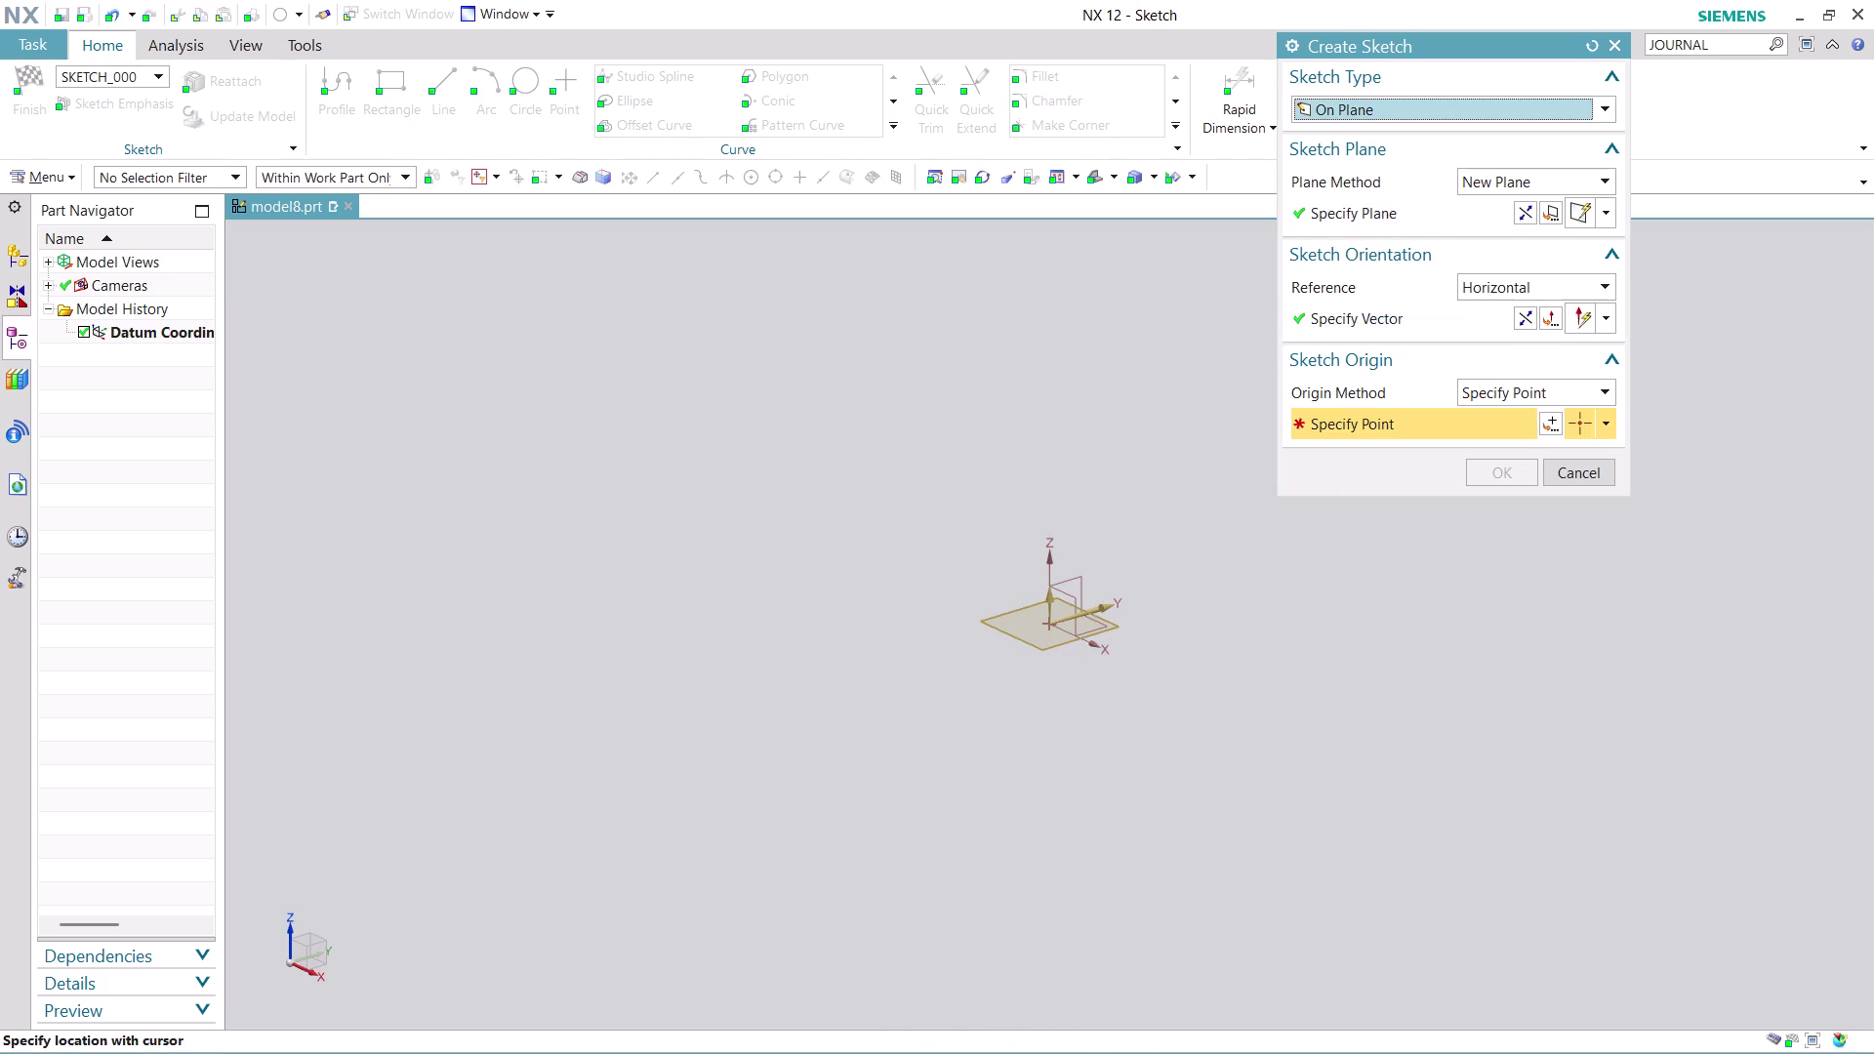
click(1561, 426)
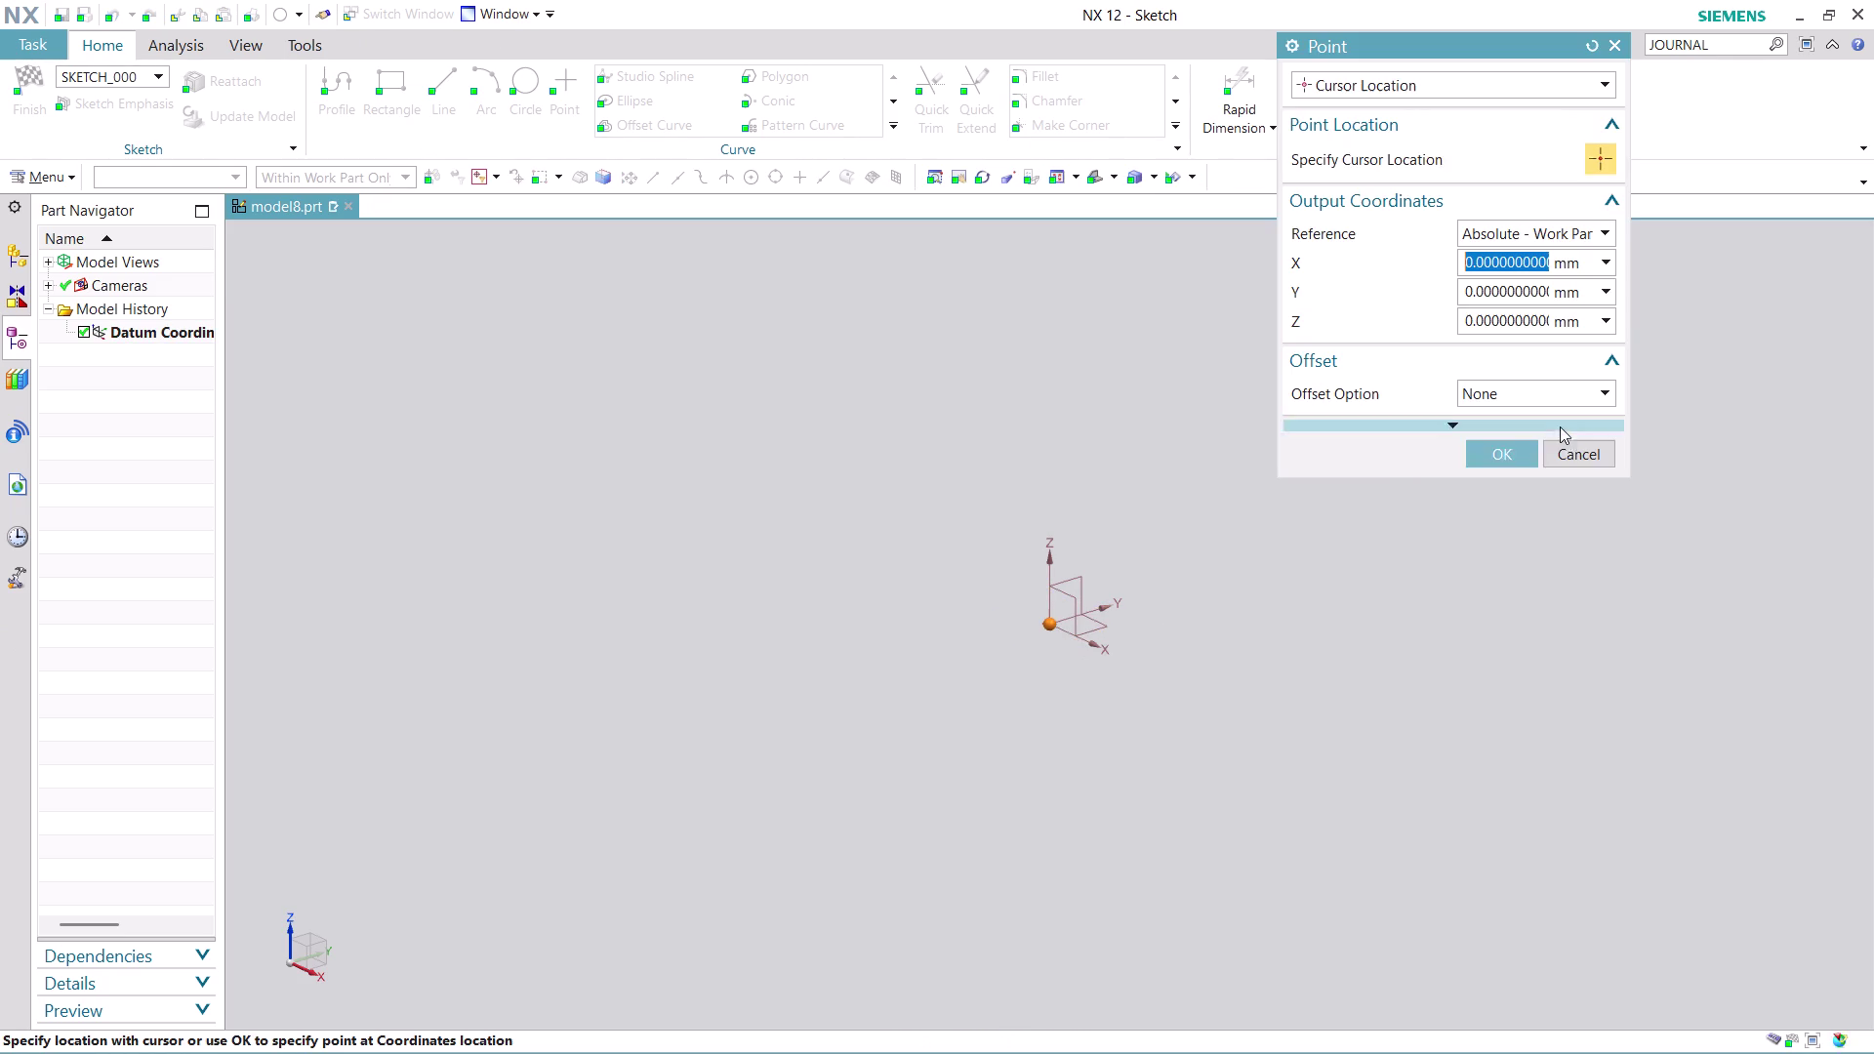
click(1471, 460)
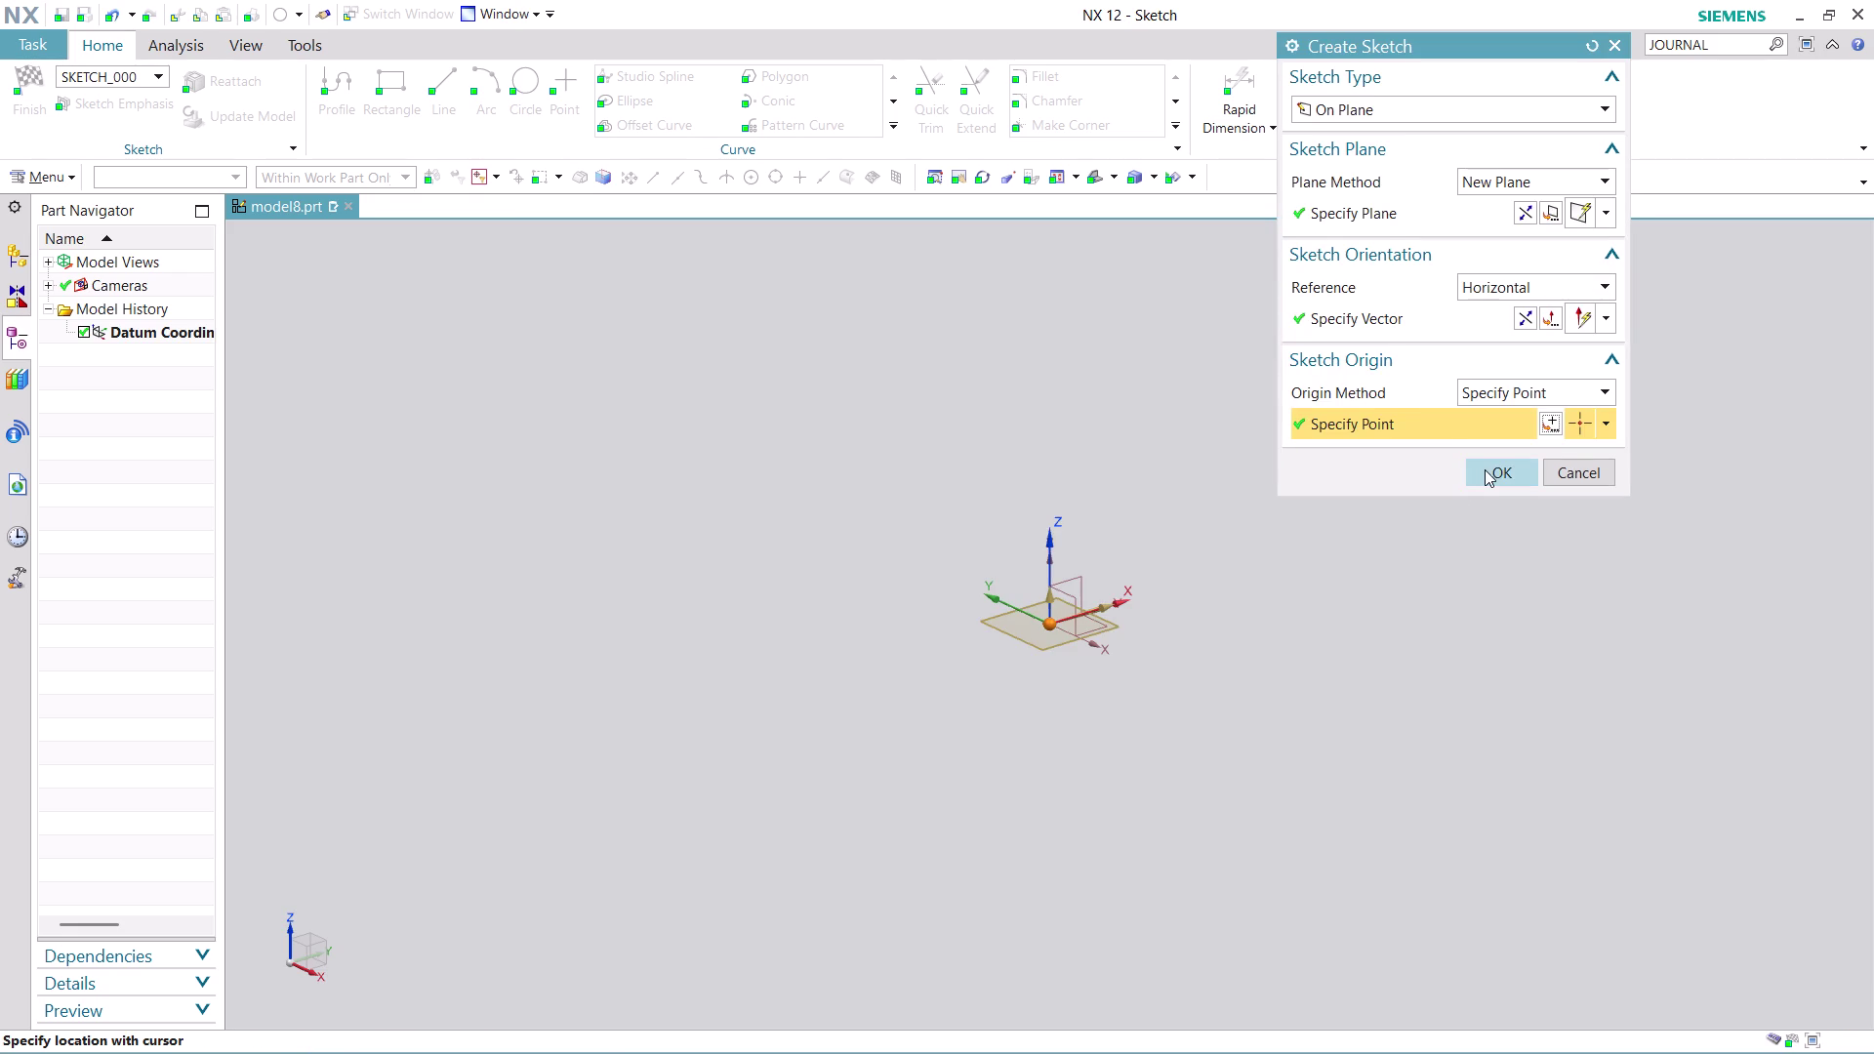
click(1488, 470)
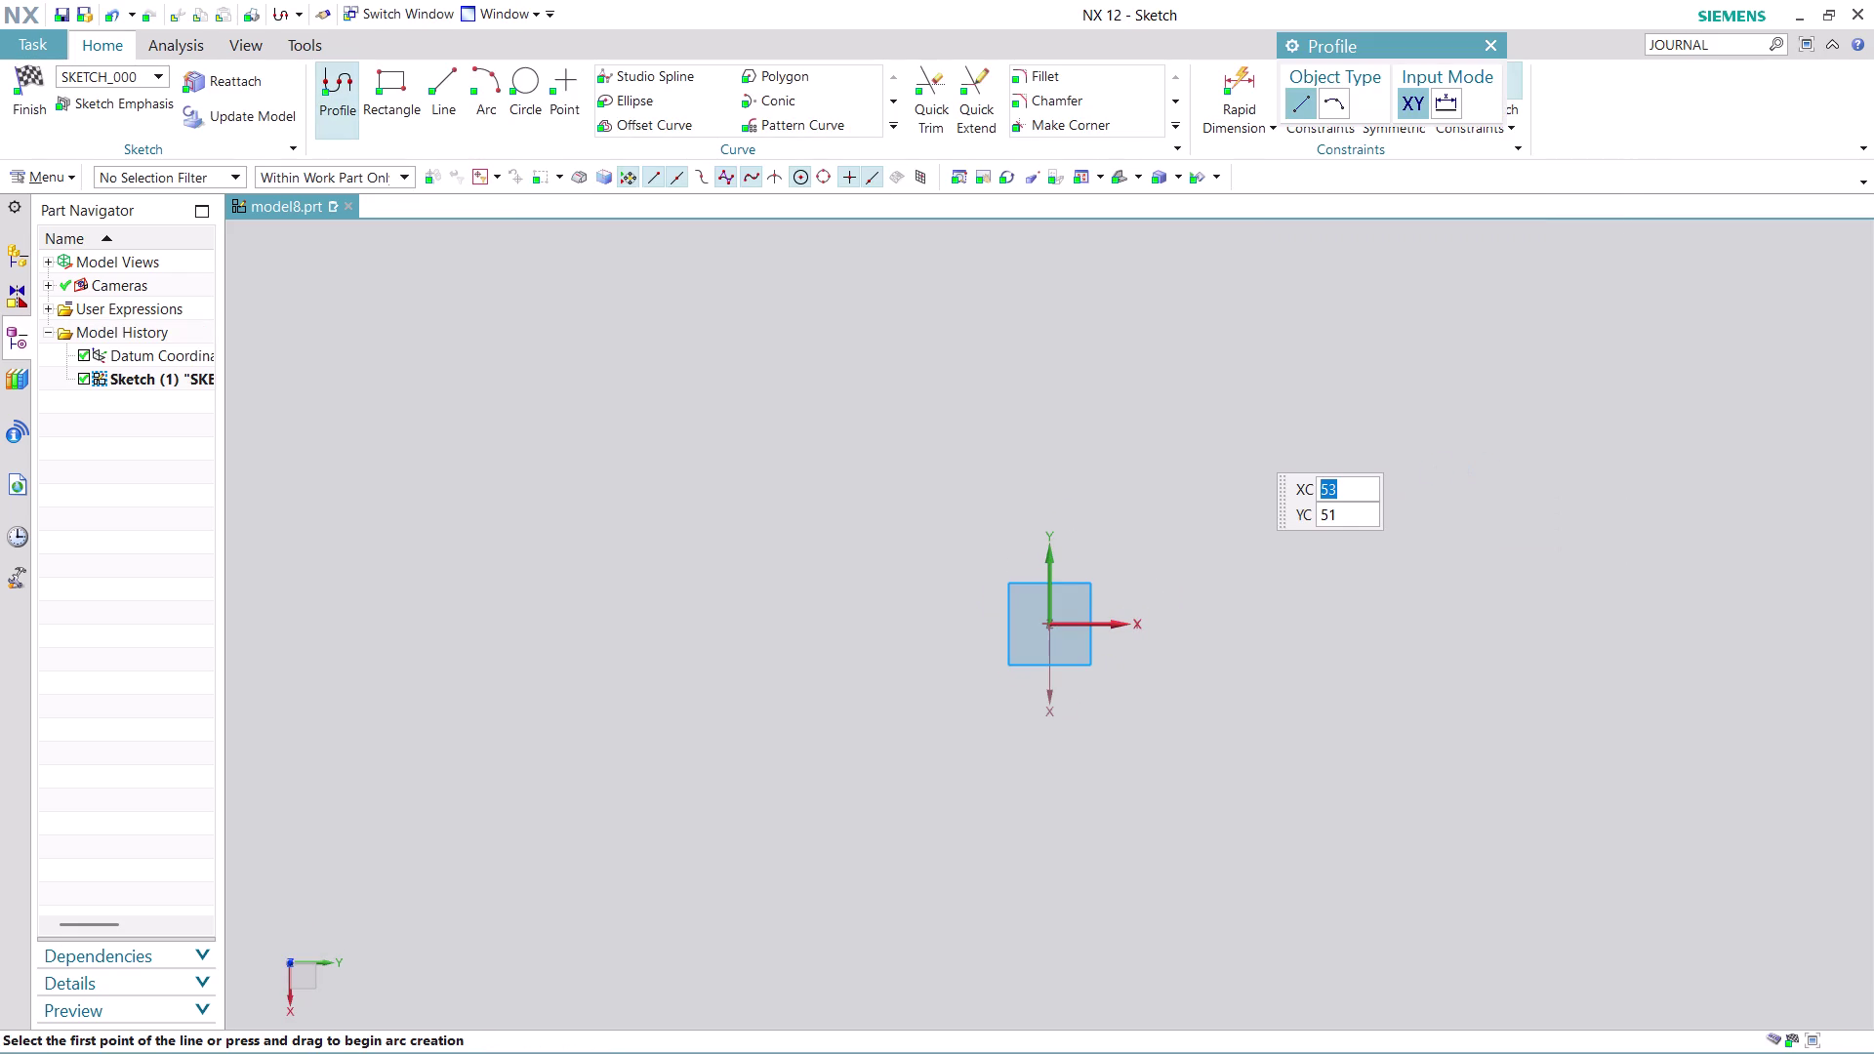